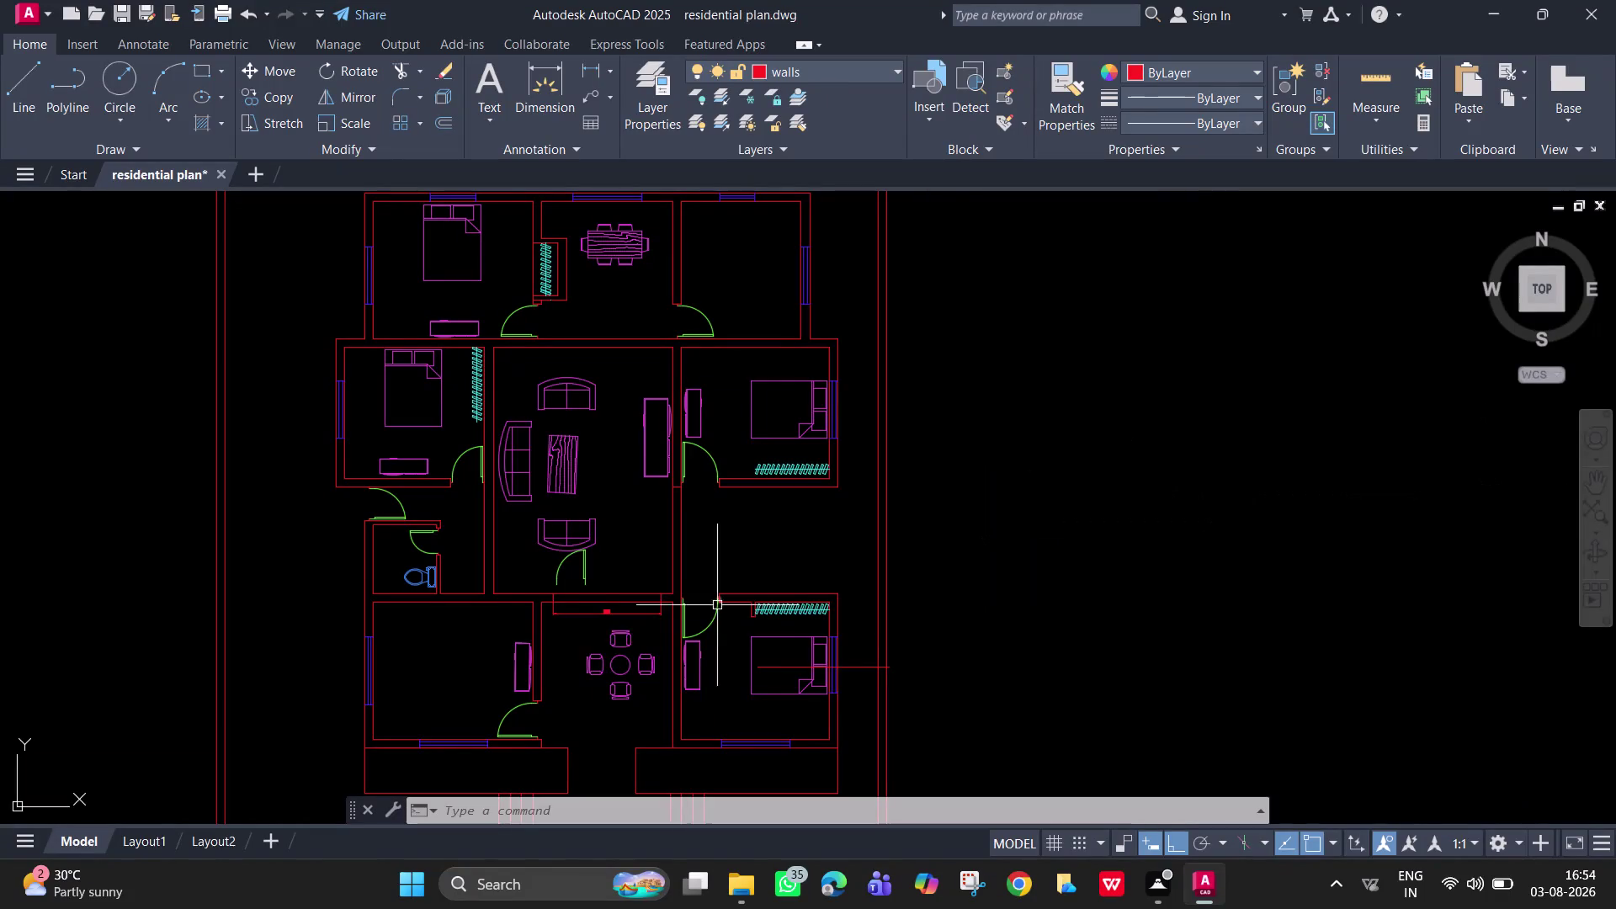
Delete a selected object and zoom toward the lower-left room.
click(581, 583)
key(Delete)
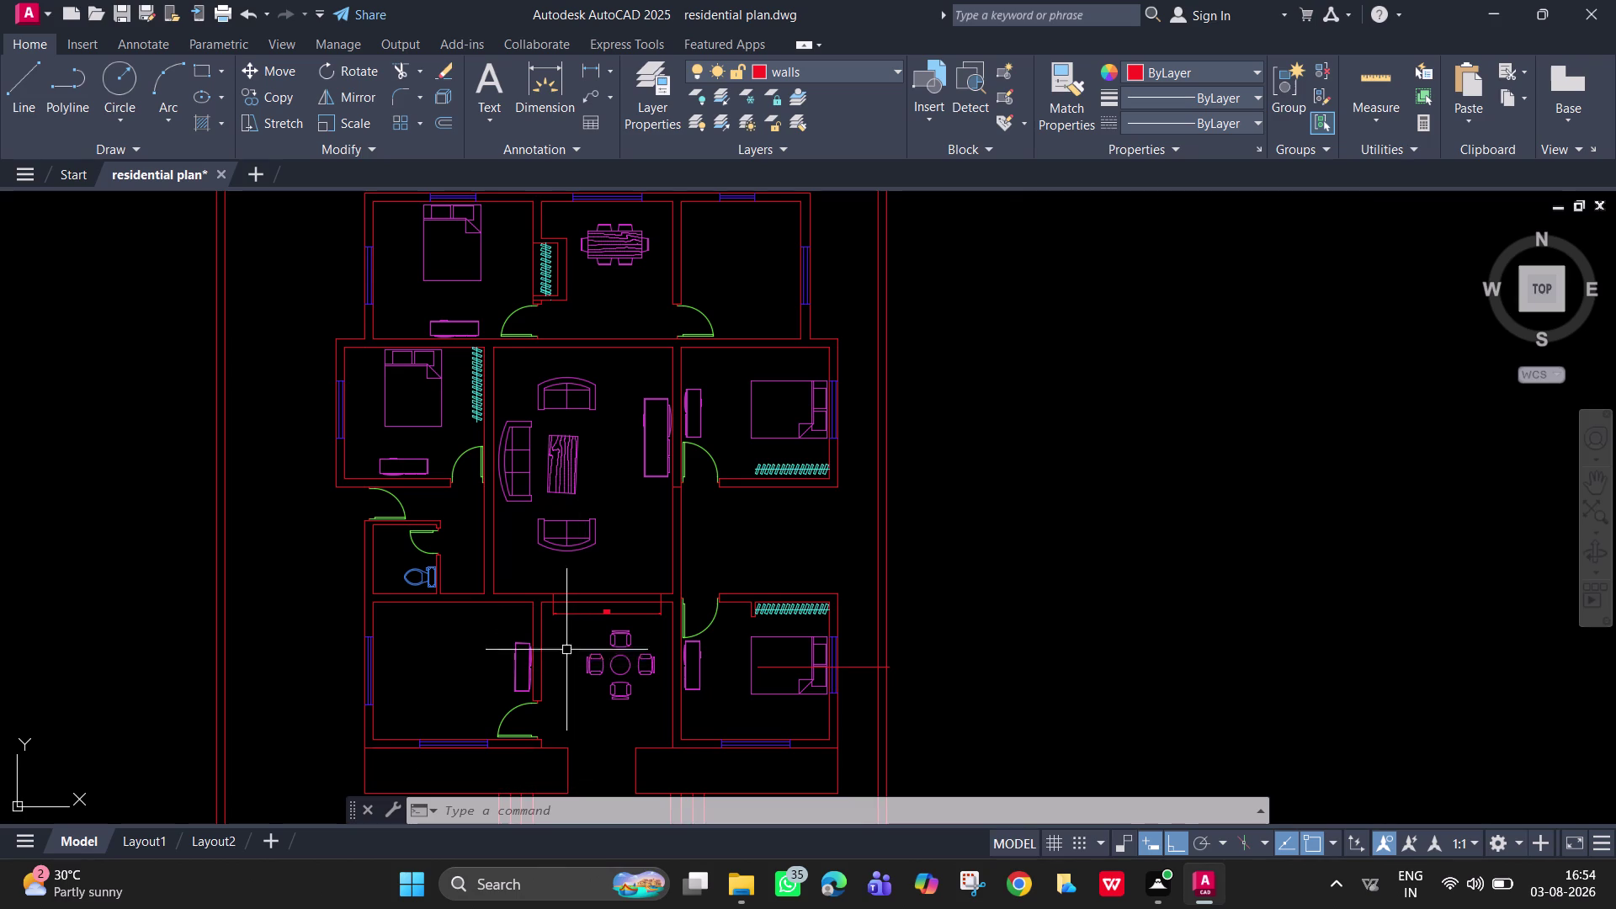
scroll(up, 3)
middle_drag(567, 625, 1038, 624)
scroll(down, 3)
middle_drag(748, 726, 780, 435)
scroll(up, 3)
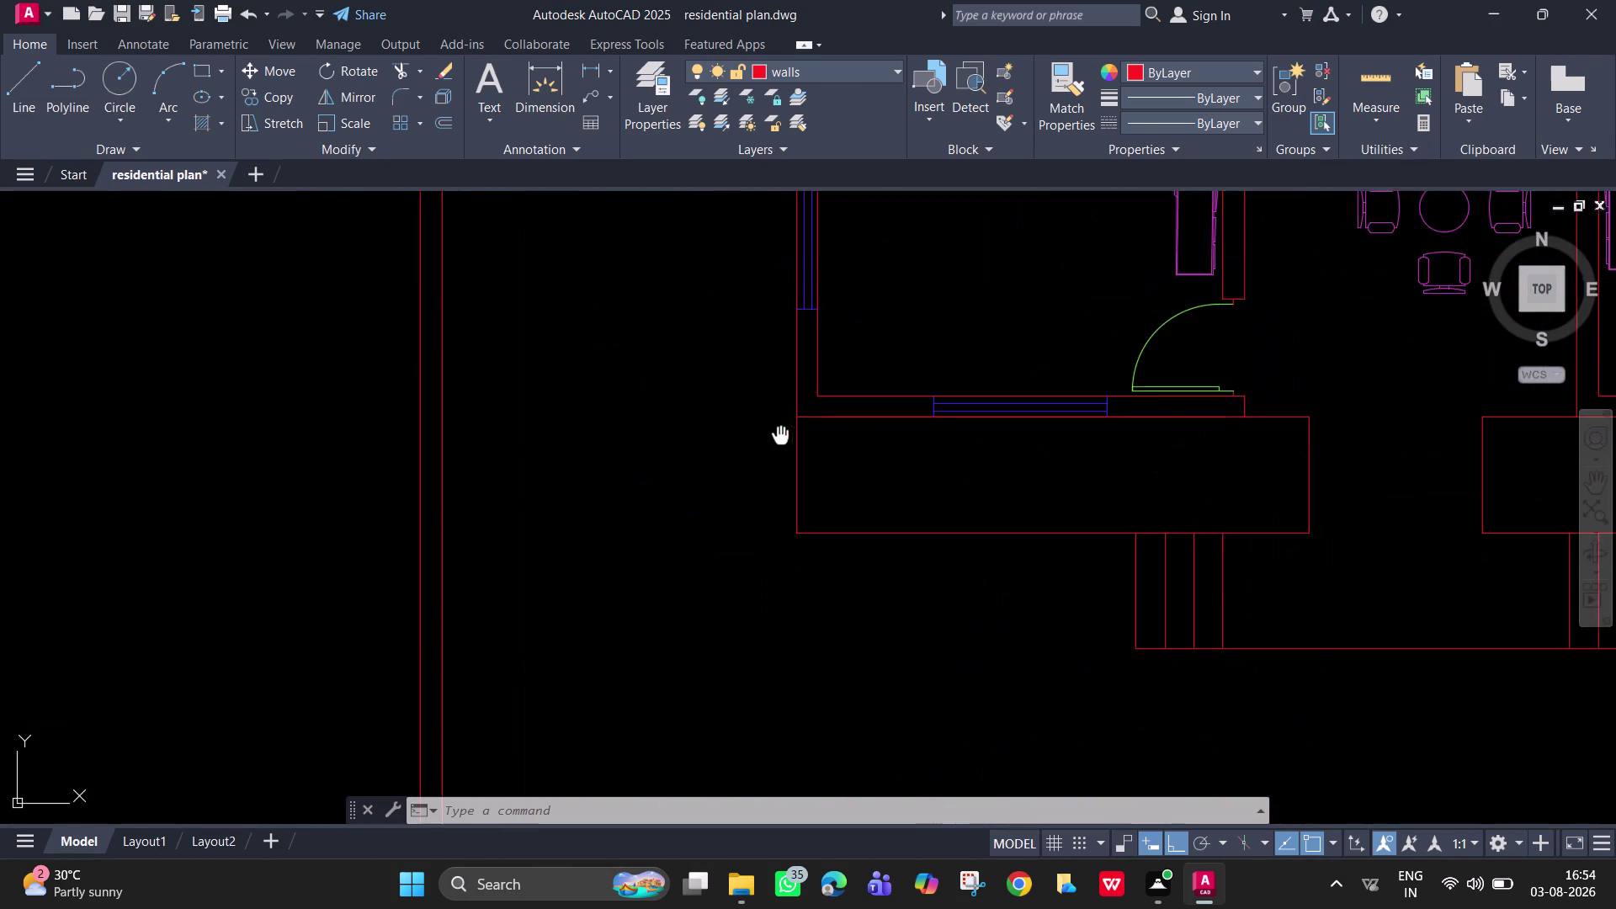
scroll(up, 3)
Center the lower-left room in view and start the LINE command with L.
middle_drag(795, 496, 539, 696)
middle_drag(1077, 87, 905, 365)
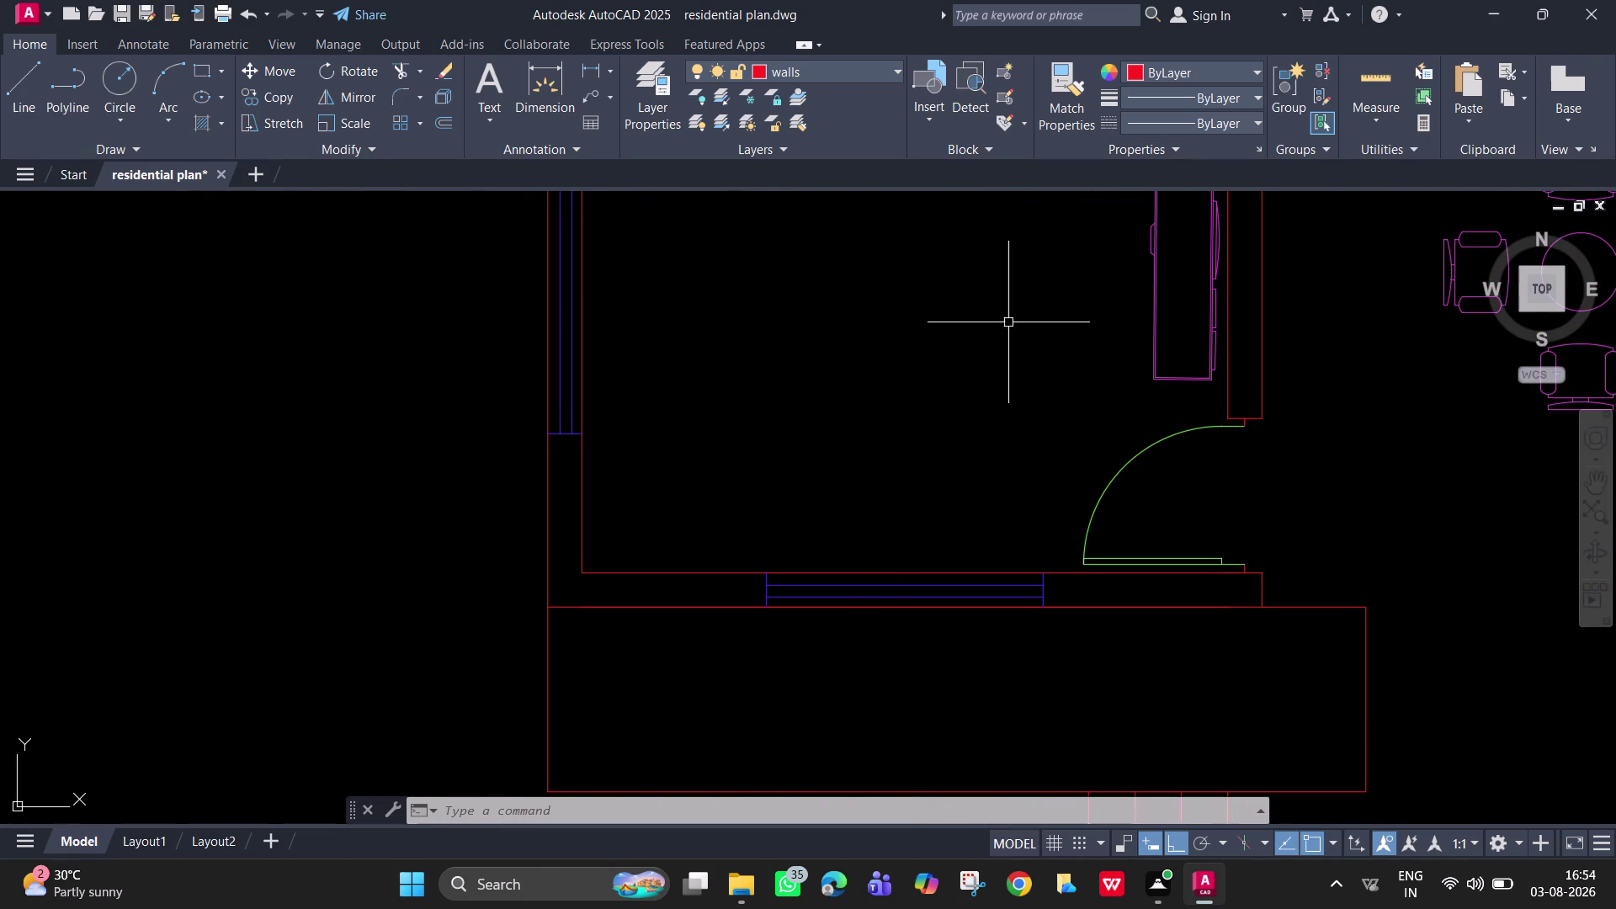
middle_drag(1002, 328, 919, 450)
scroll(down, 3)
middle_drag(903, 445, 831, 487)
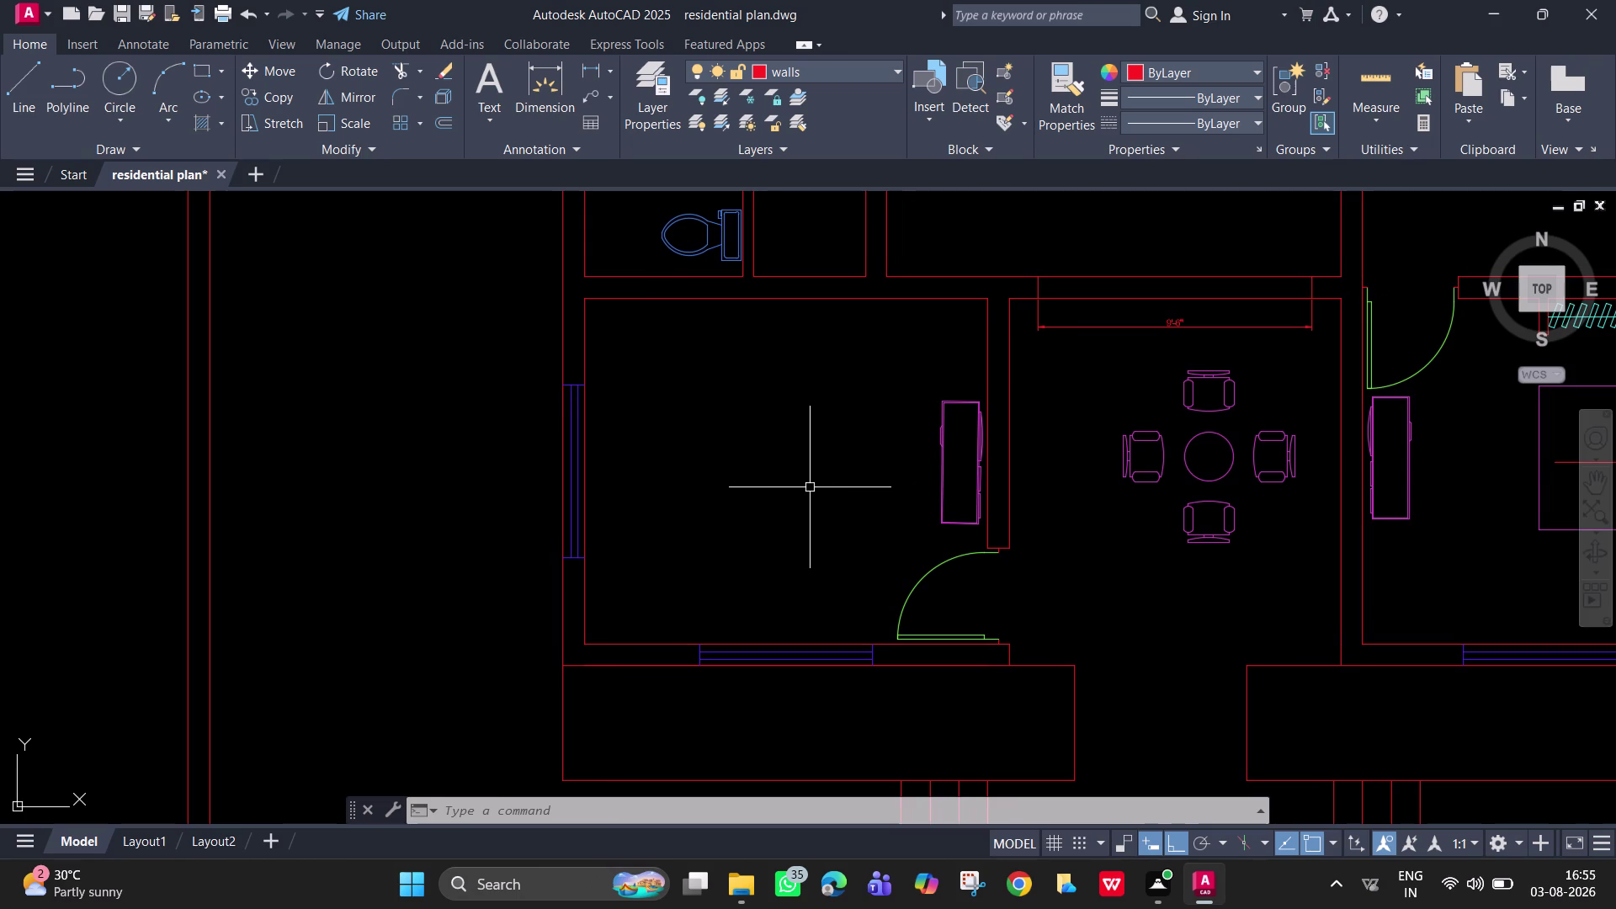
text(l)
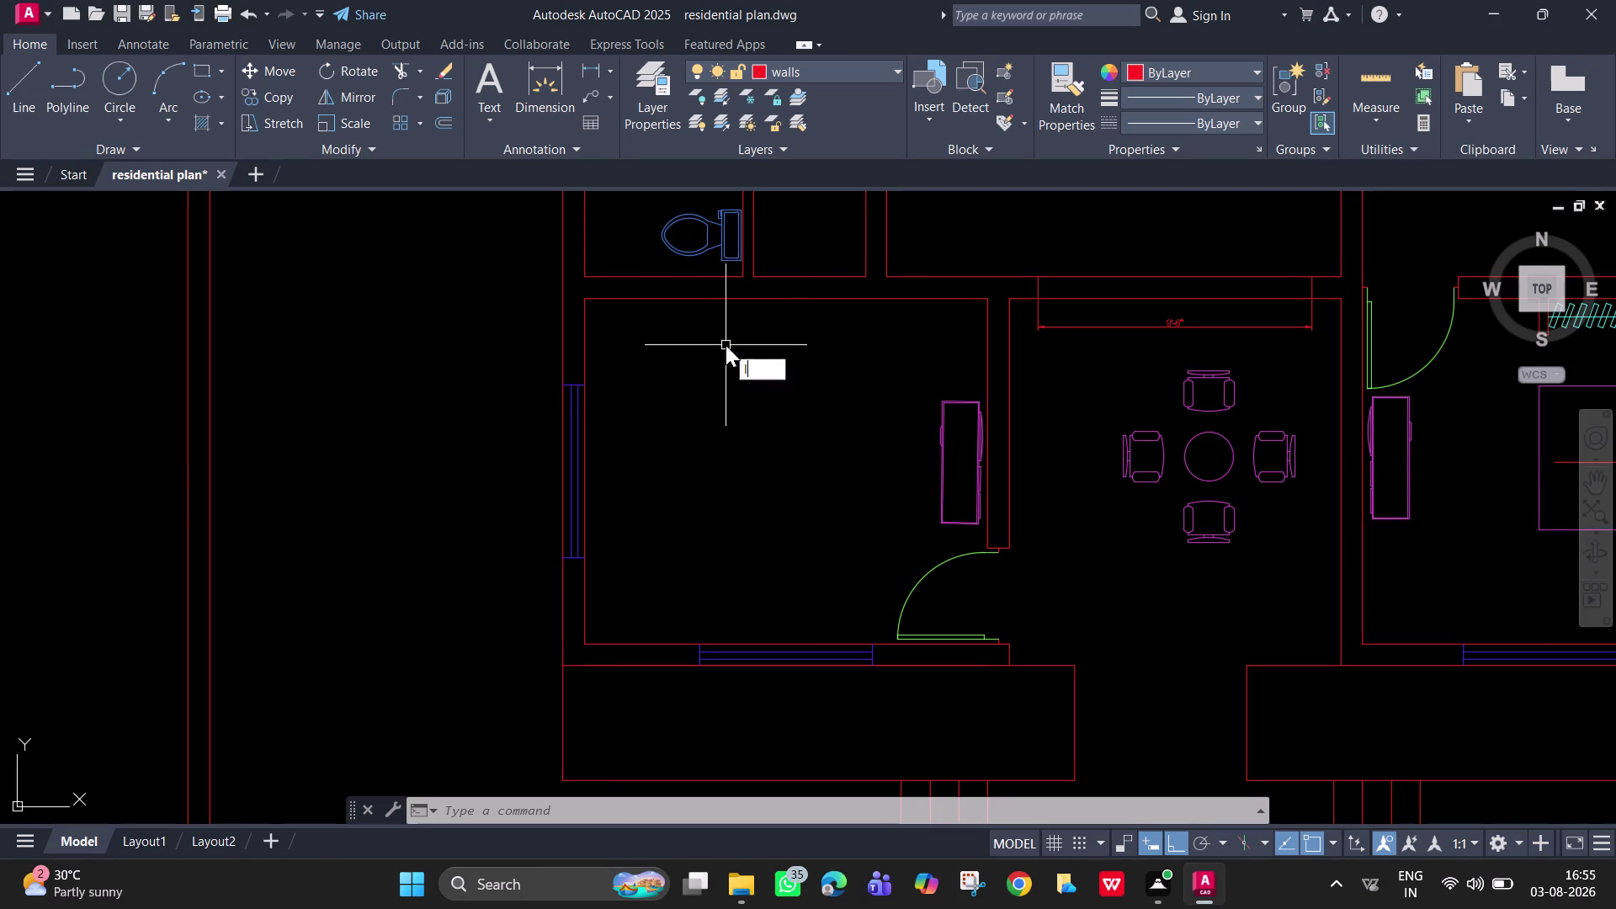
key(space)
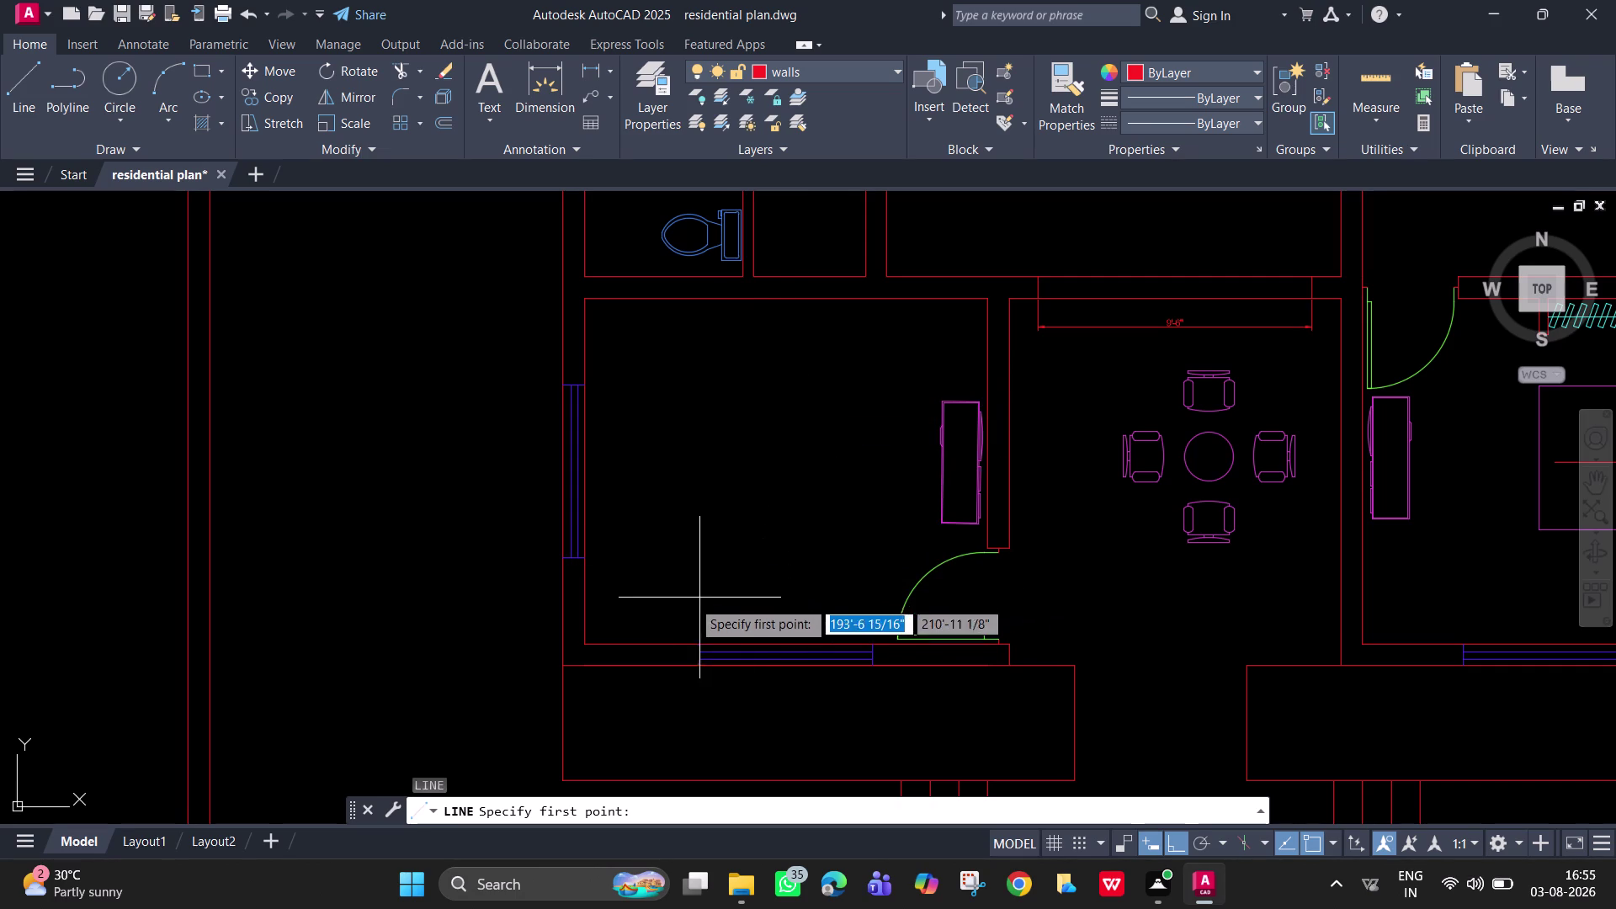
Draw an ortho line from the room's inner bottom corner along the bottom wall.
scroll(up, 3)
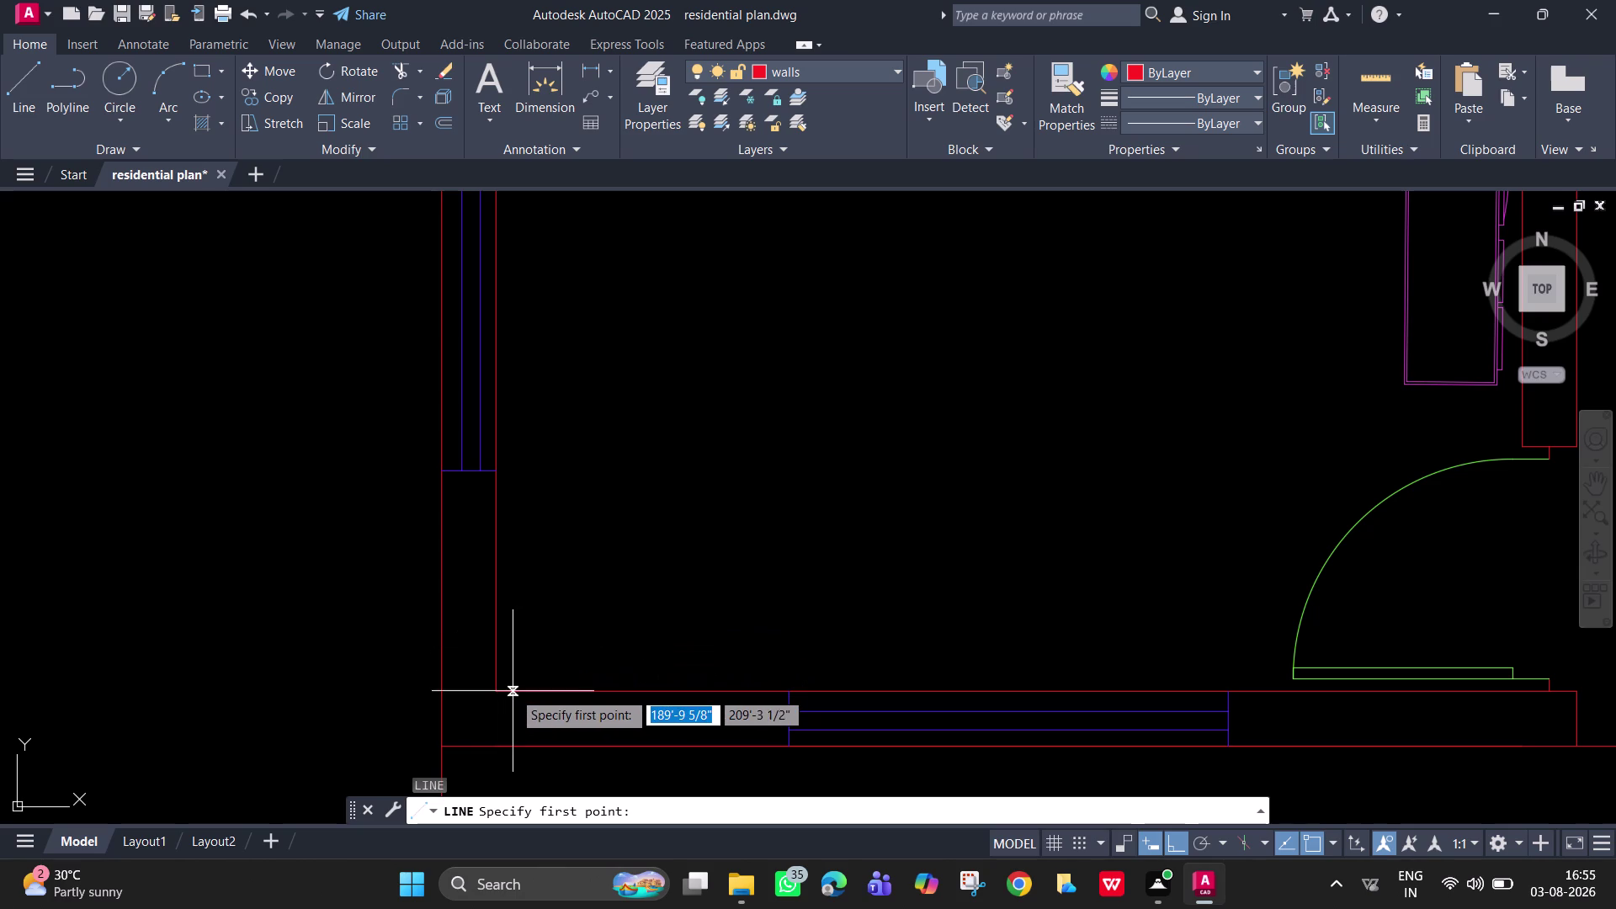
scroll(up, 3)
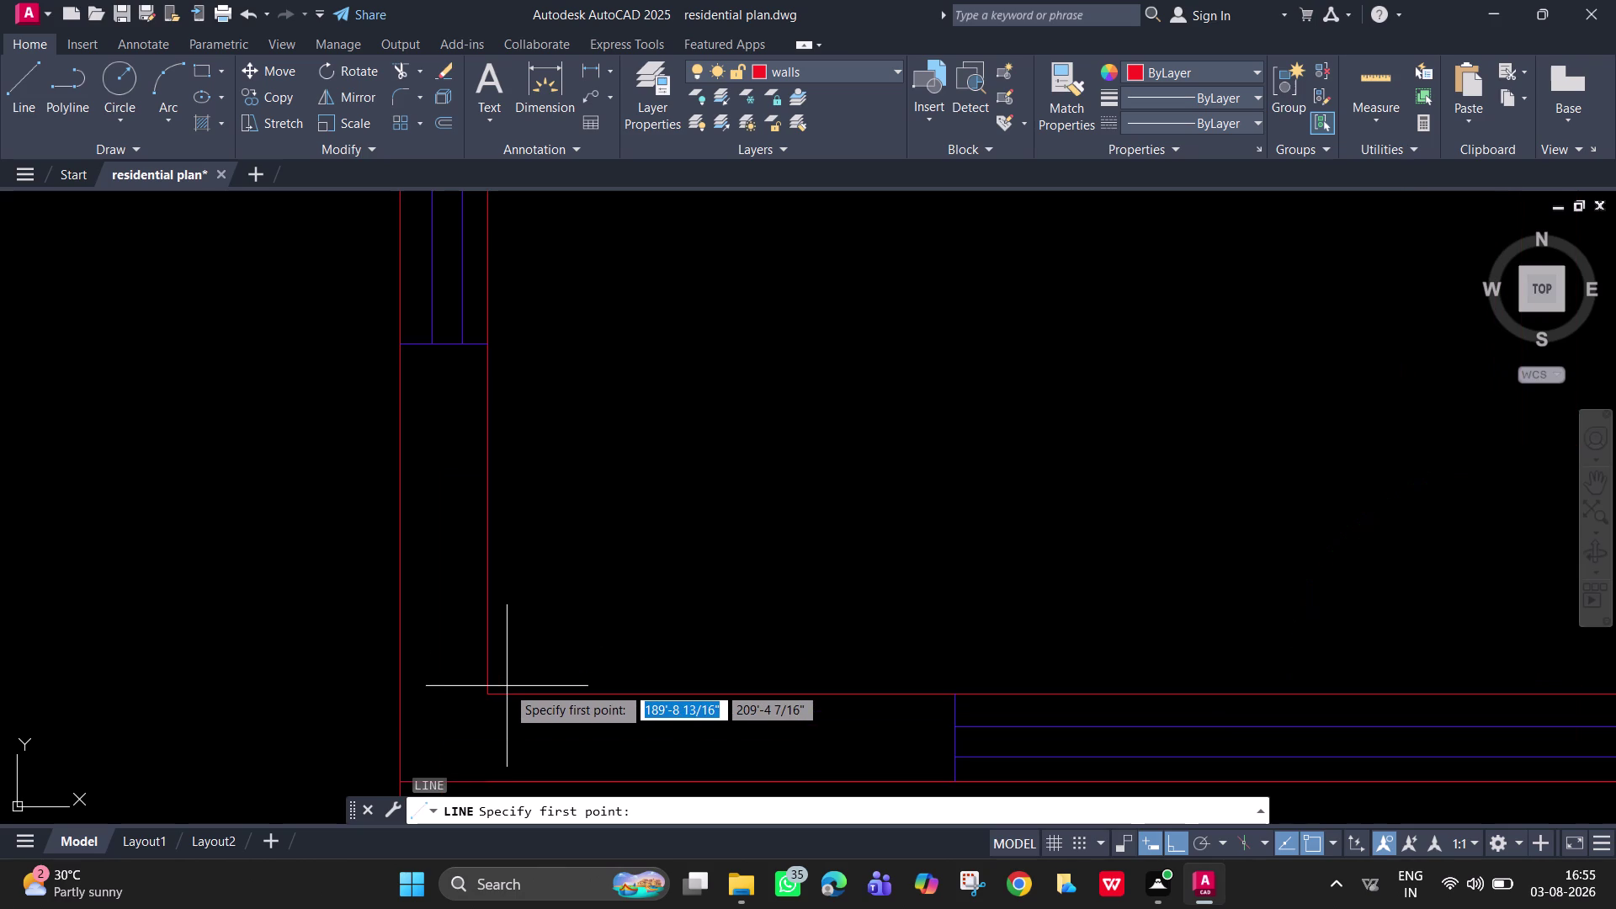
click(498, 684)
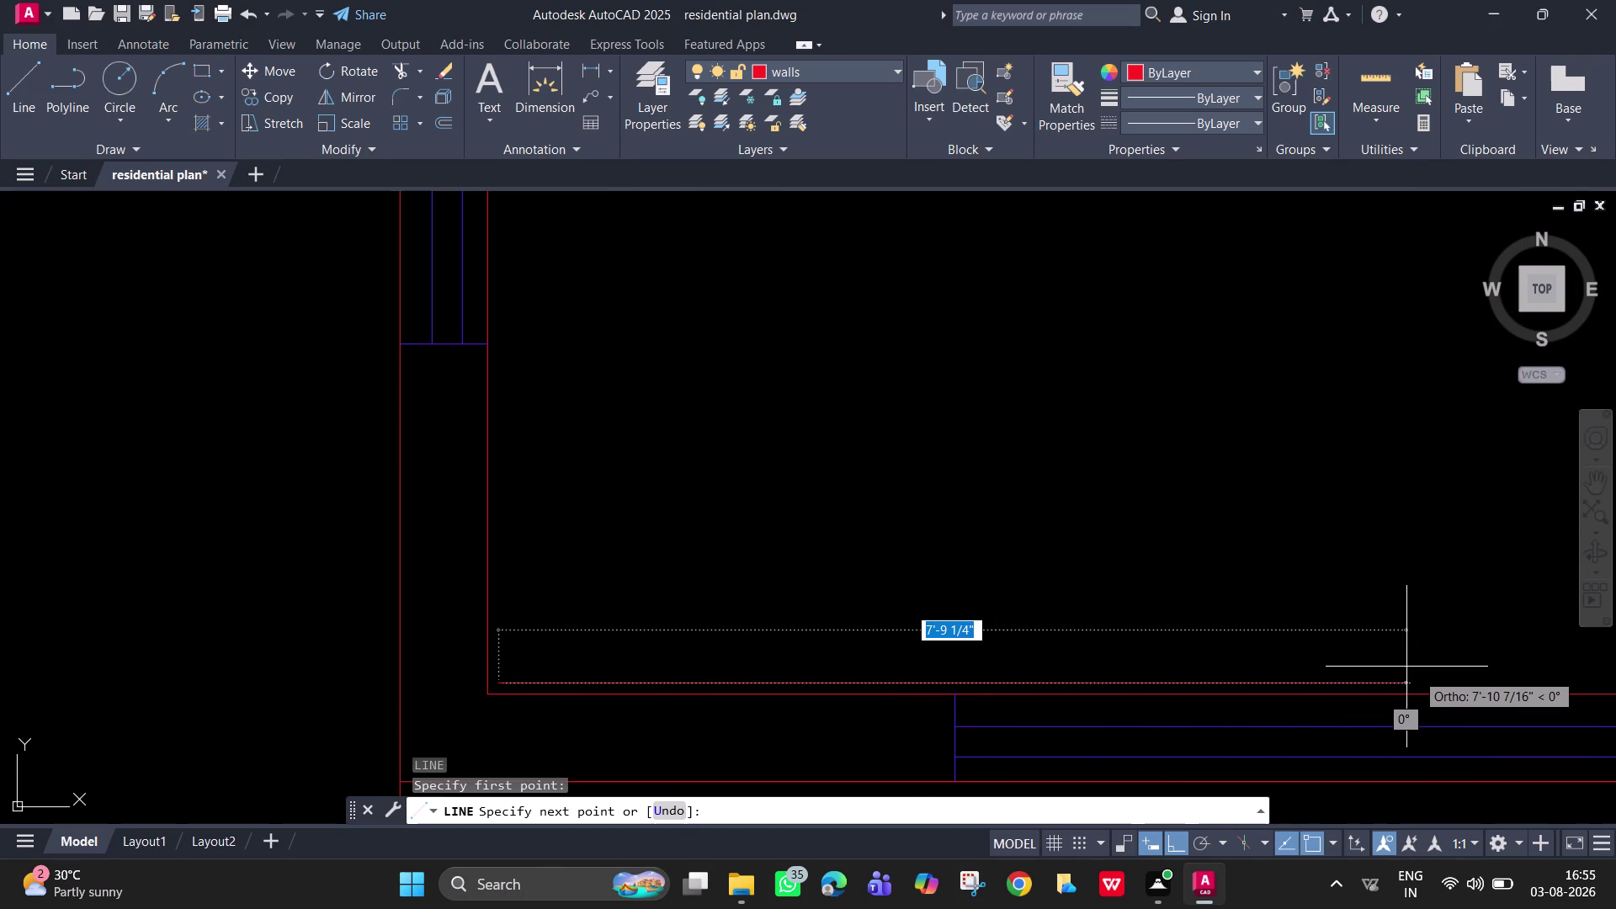
key(F8)
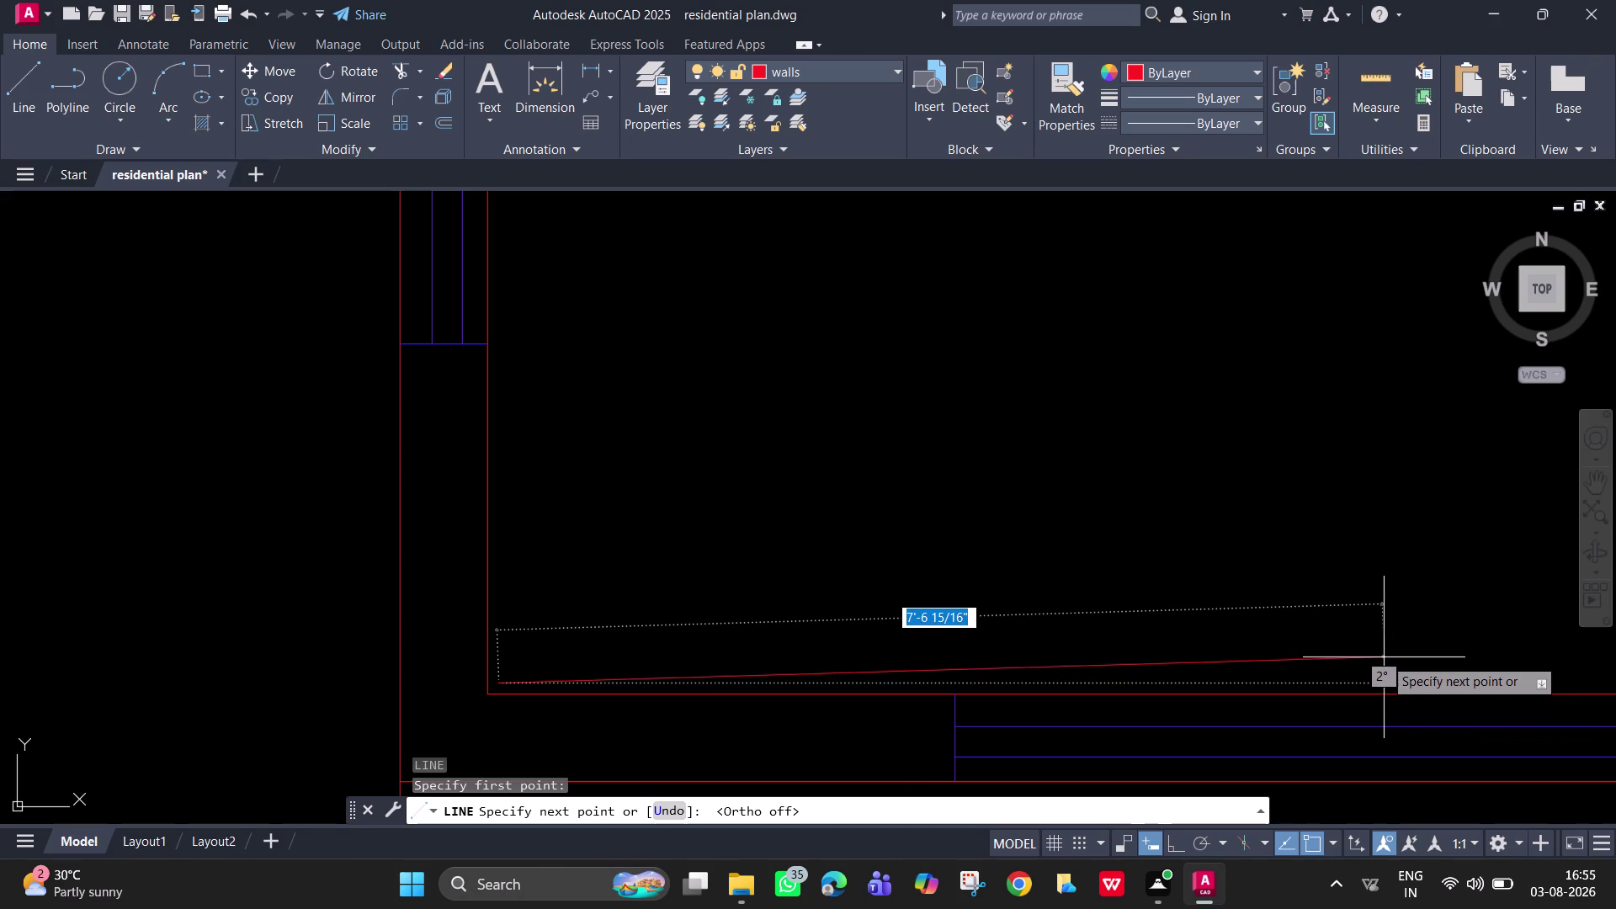
key(F8)
scroll(down, 3)
middle_drag(1292, 643, 1062, 587)
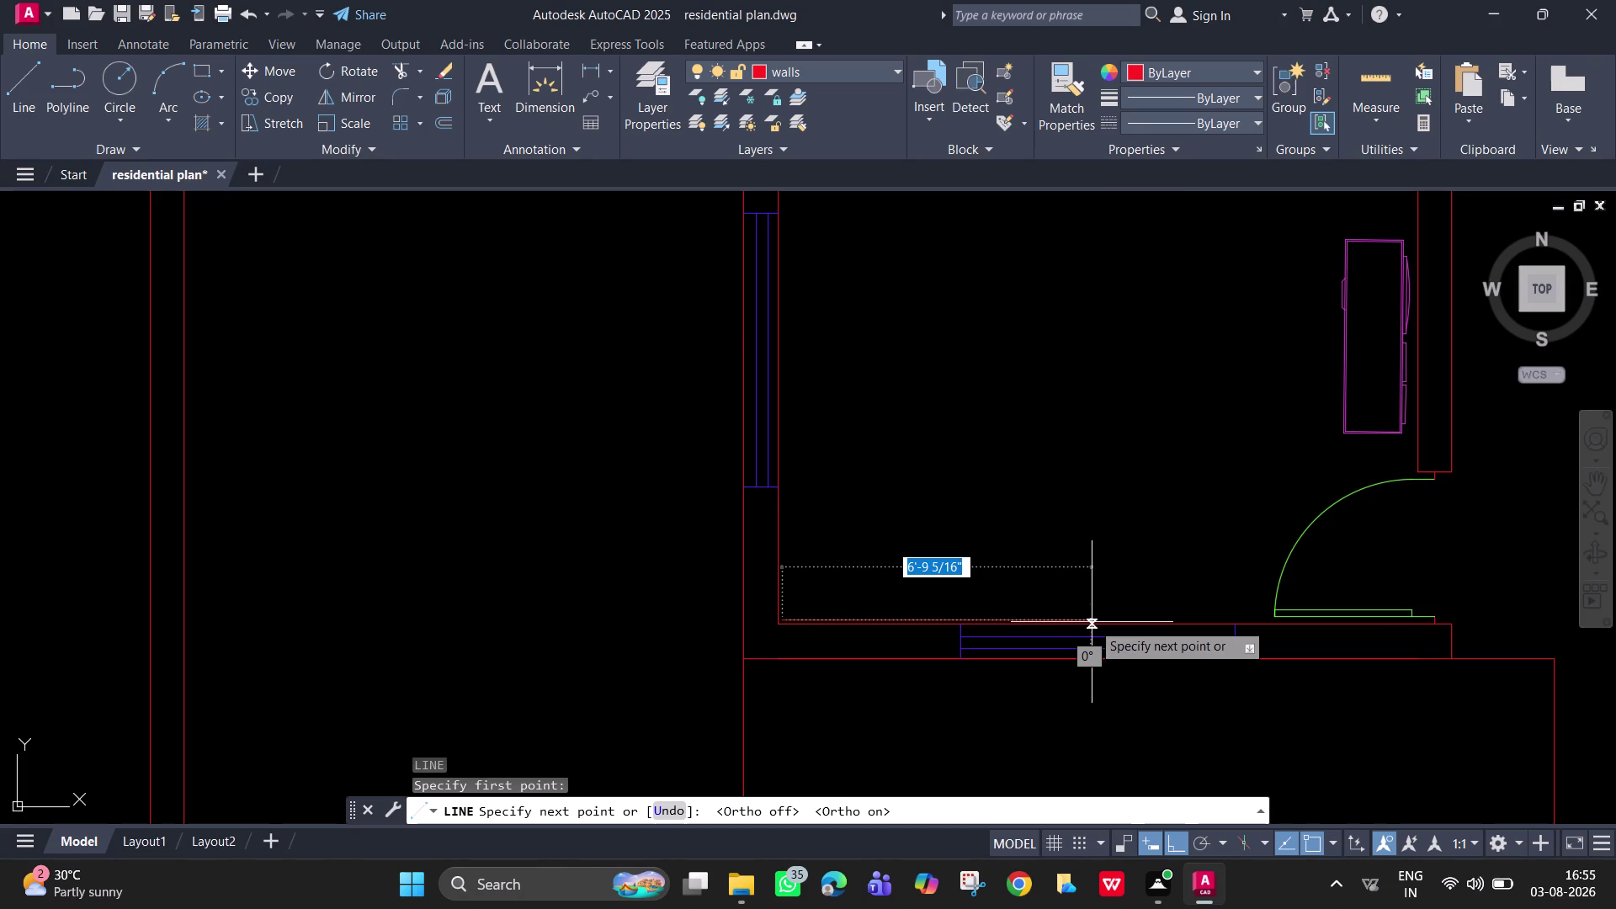
click(1093, 612)
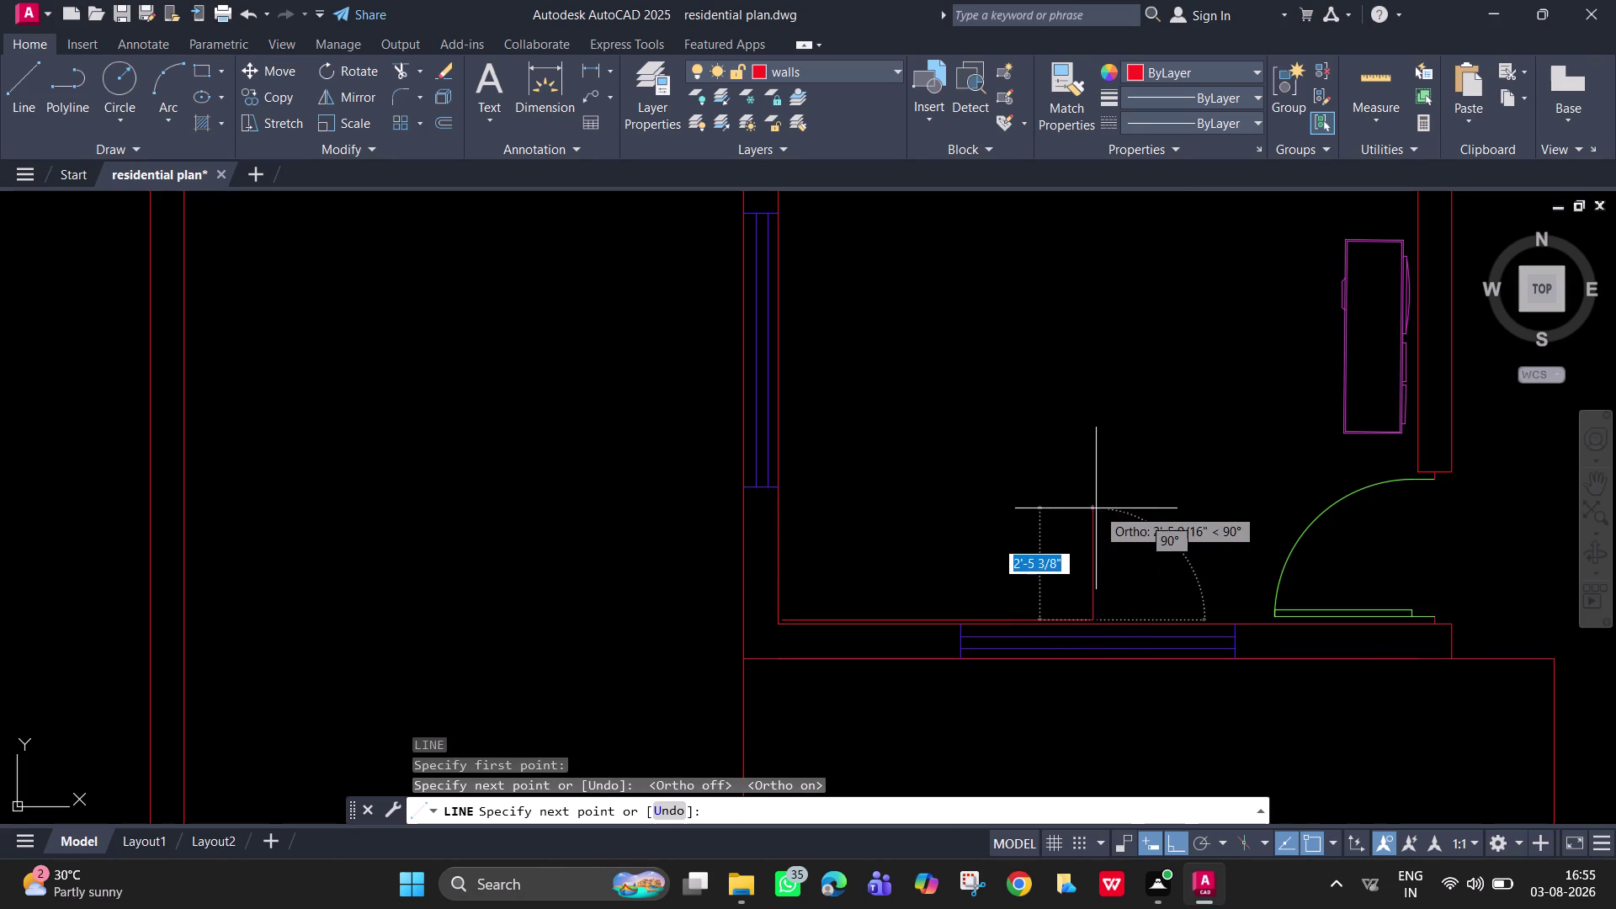
Add a short vertical line rising from its end, then exit and start OFFSET.
click(1094, 525)
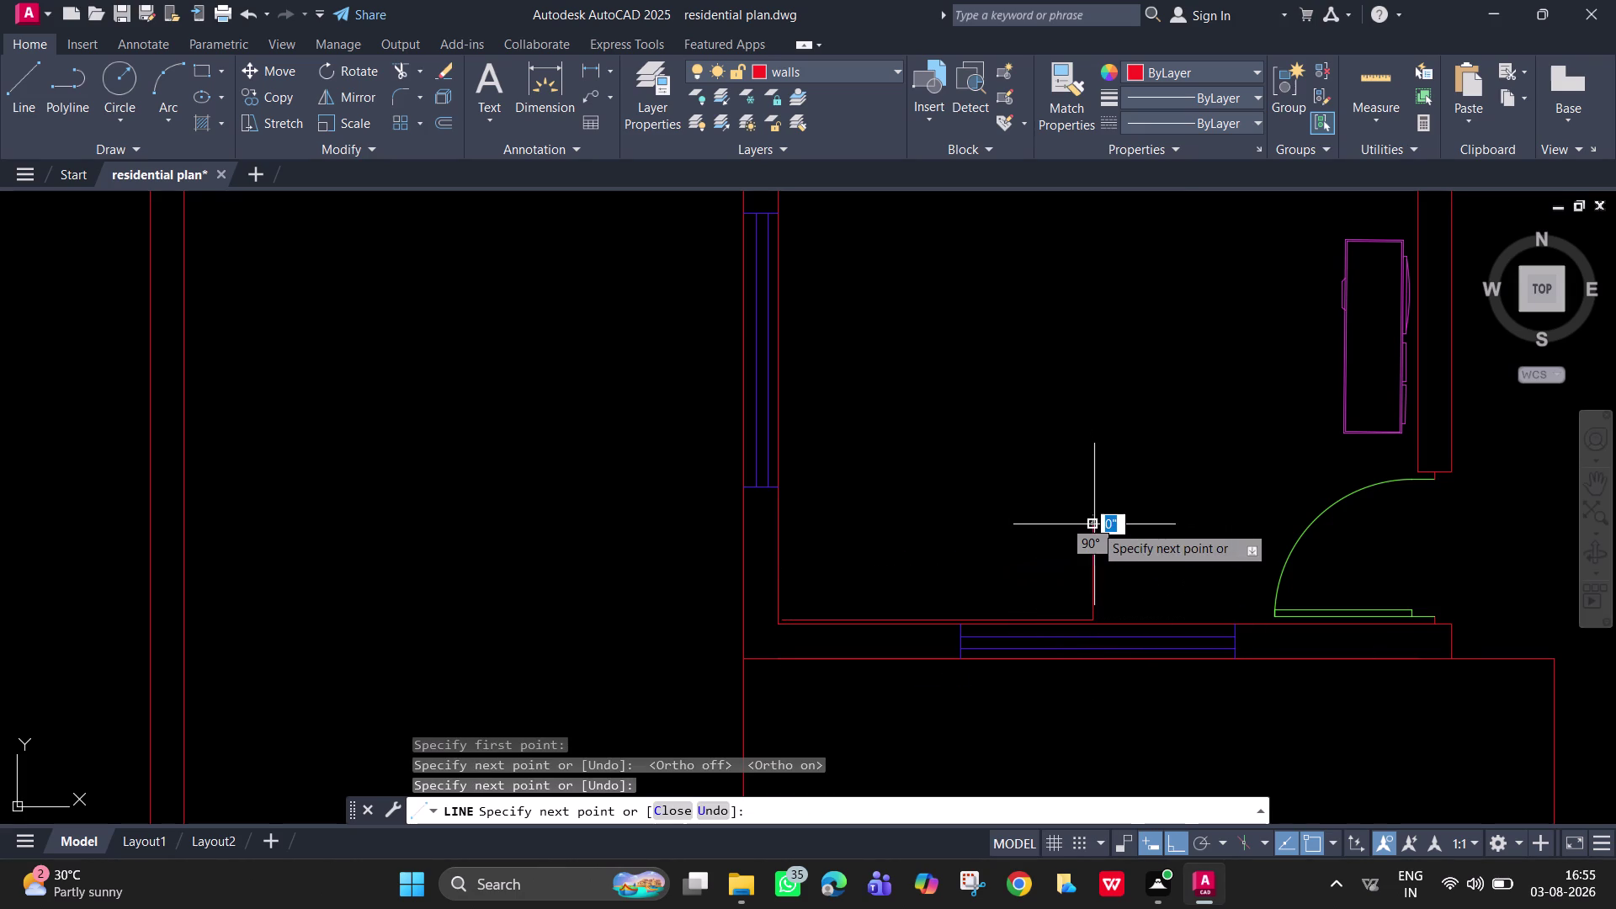
key(grave)
key(Escape)
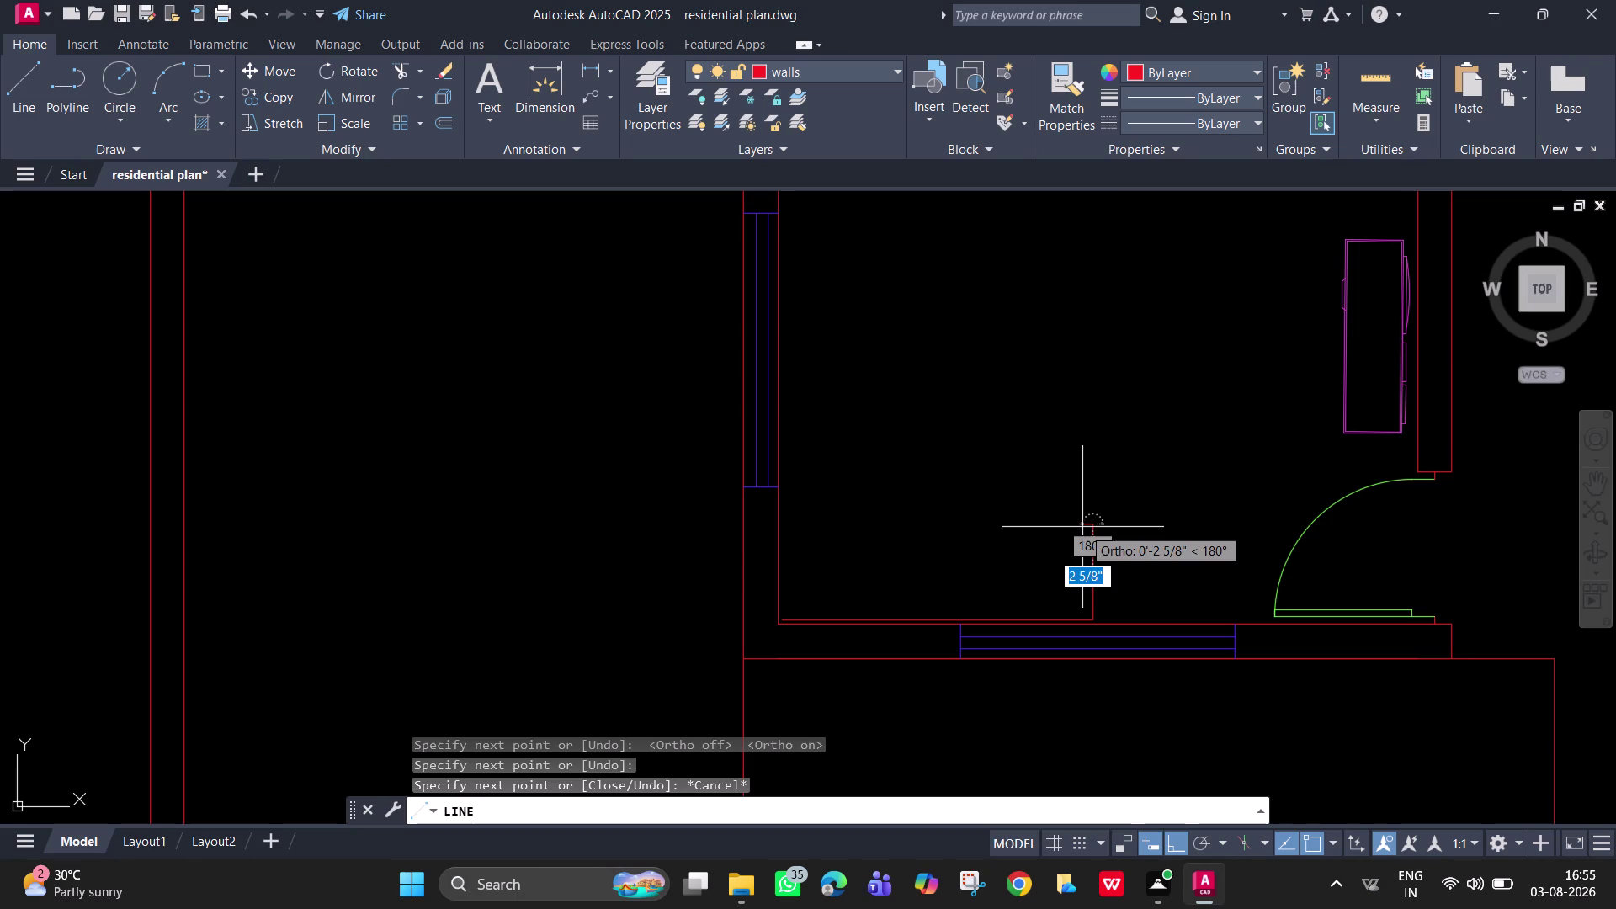
key(Escape)
key(Escape)
click(1092, 561)
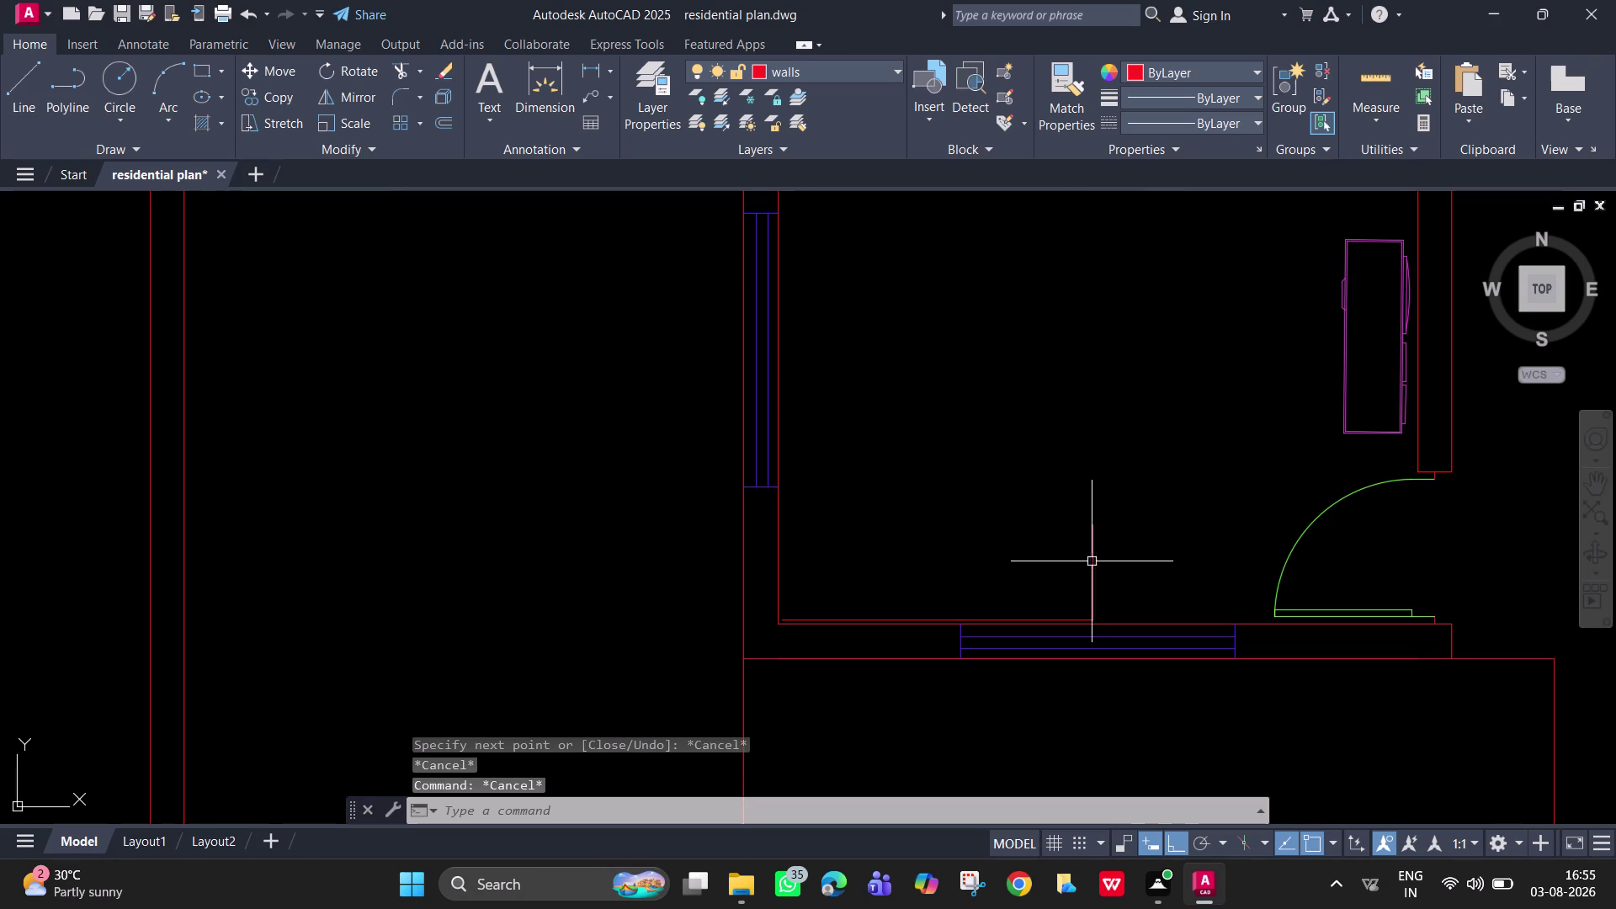
key(o)
key(Return)
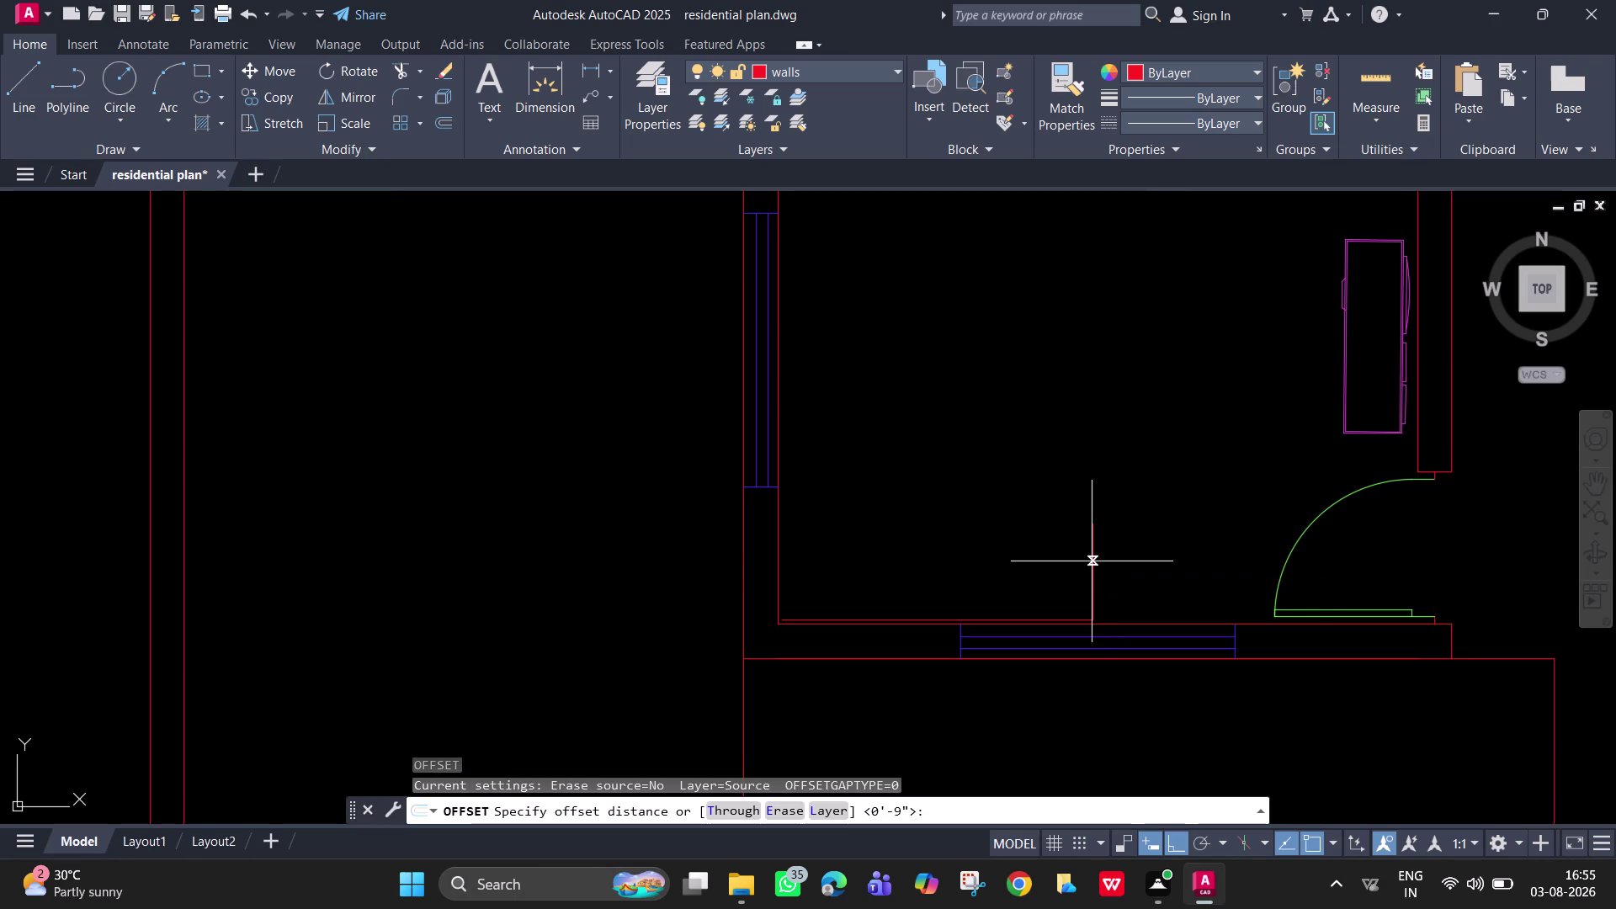
Offset the vertical and horizontal partition lines by 2 inches.
key(2)
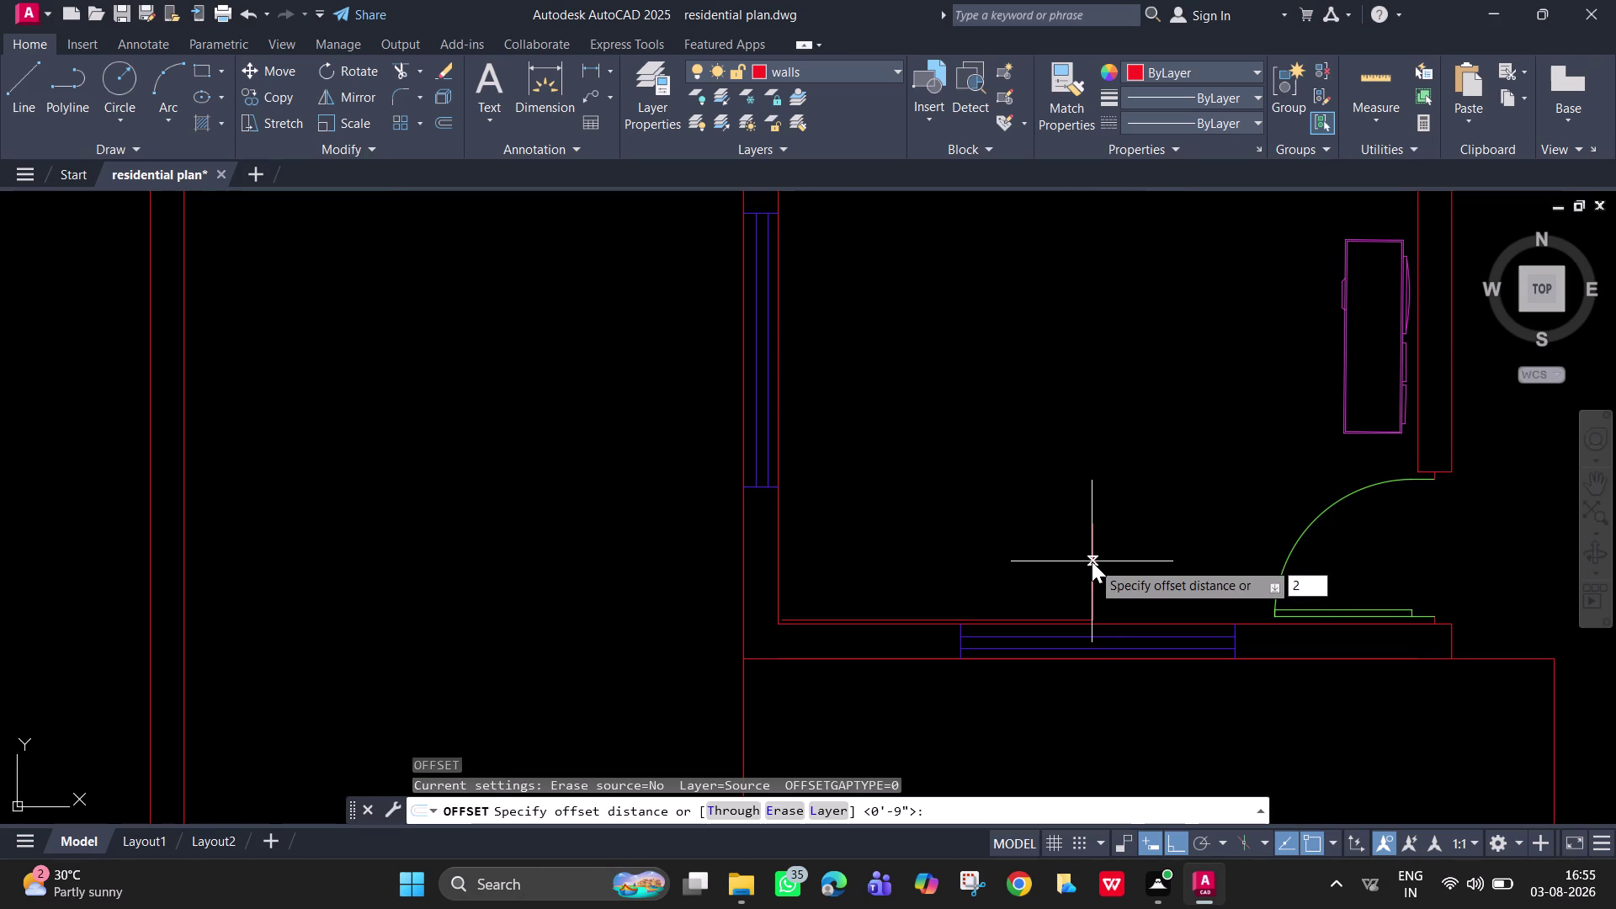
key(shift+quotedbl)
key(Return)
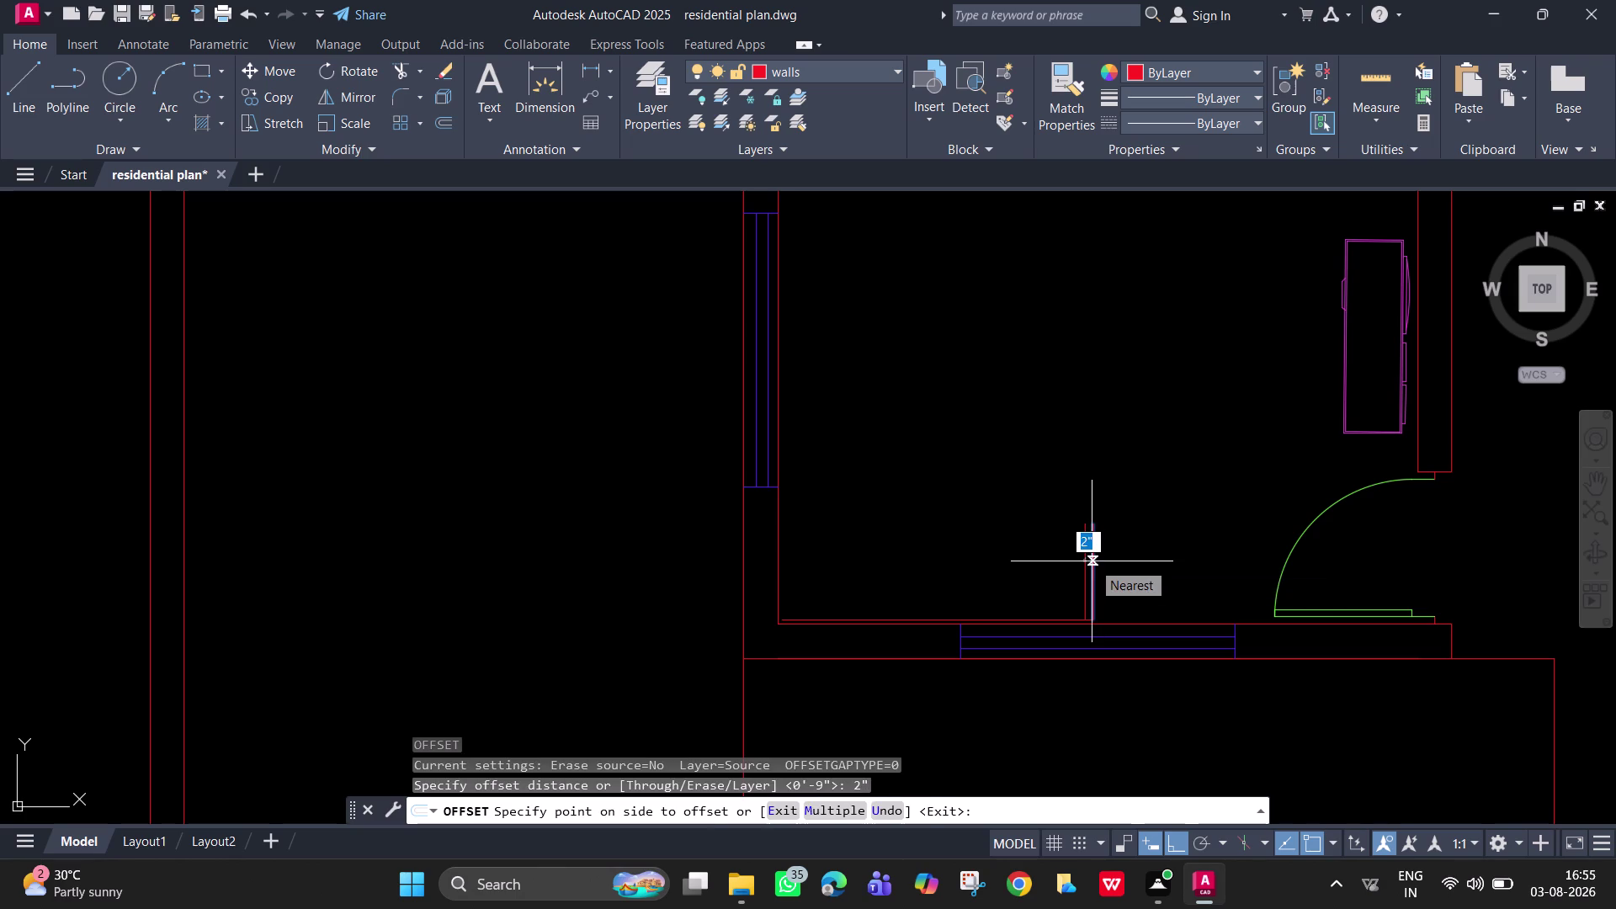
click(1063, 557)
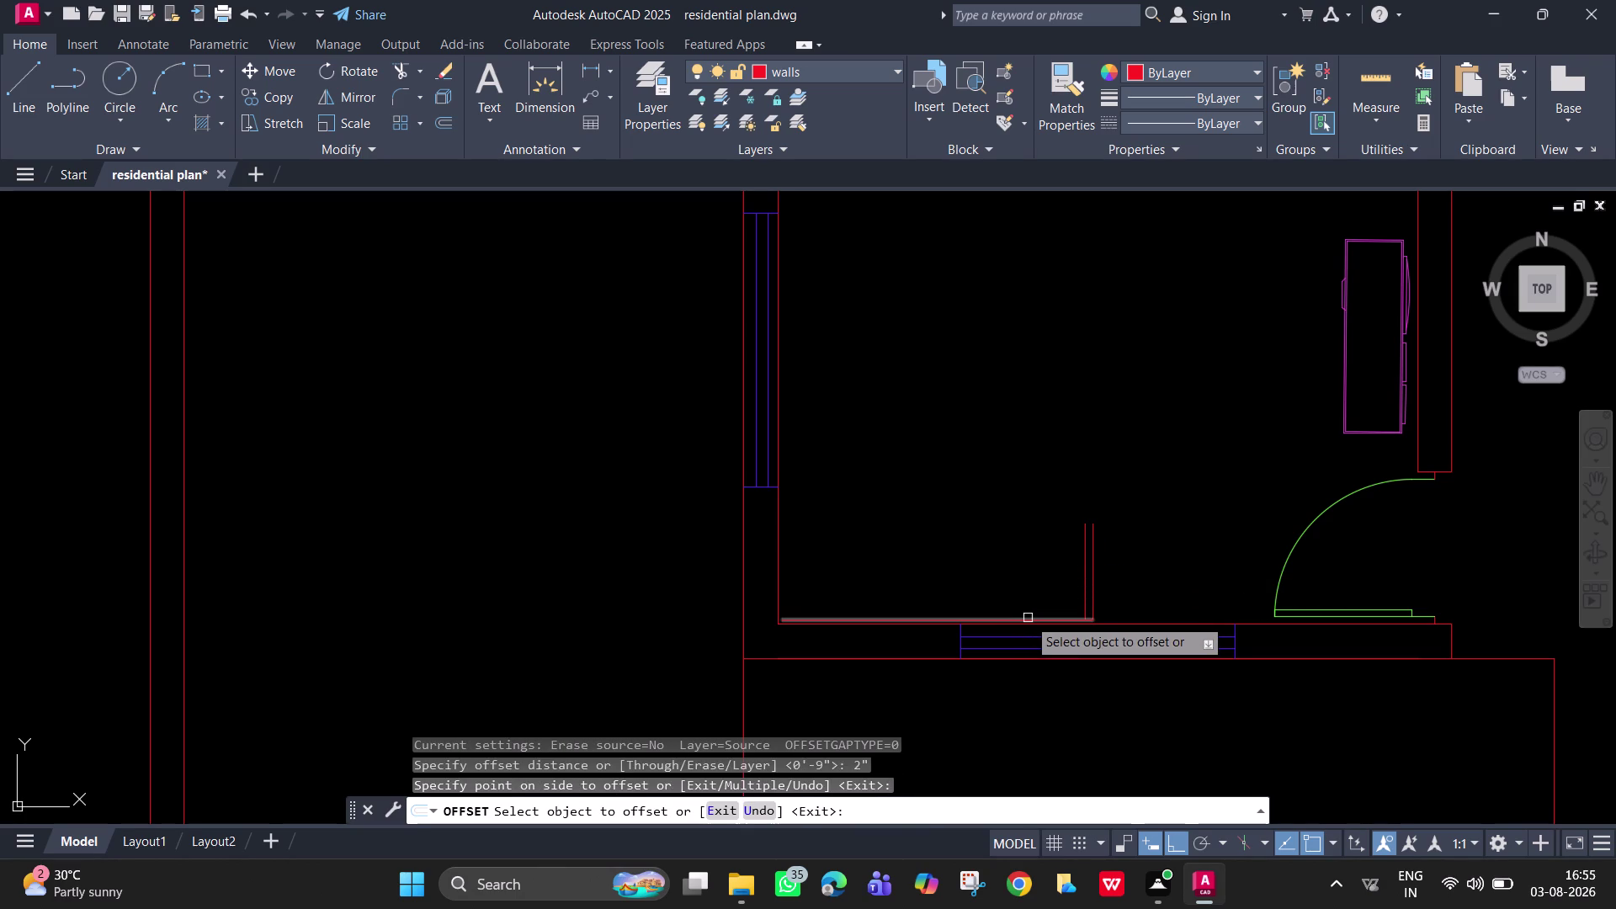
click(1028, 618)
click(1036, 573)
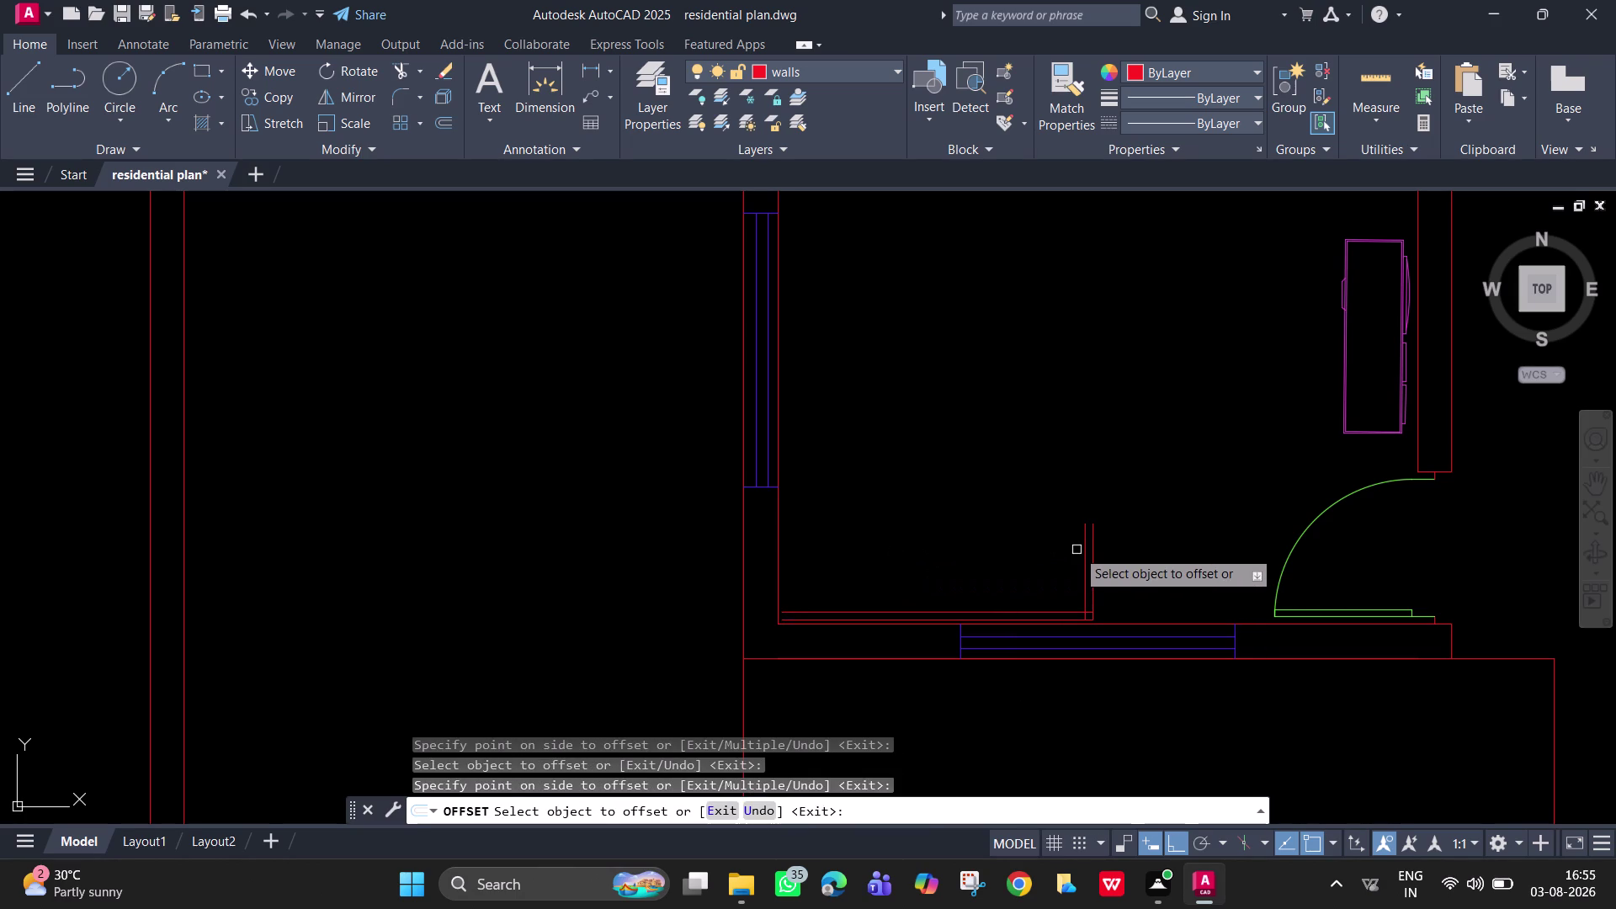
scroll(up, 3)
key(Escape)
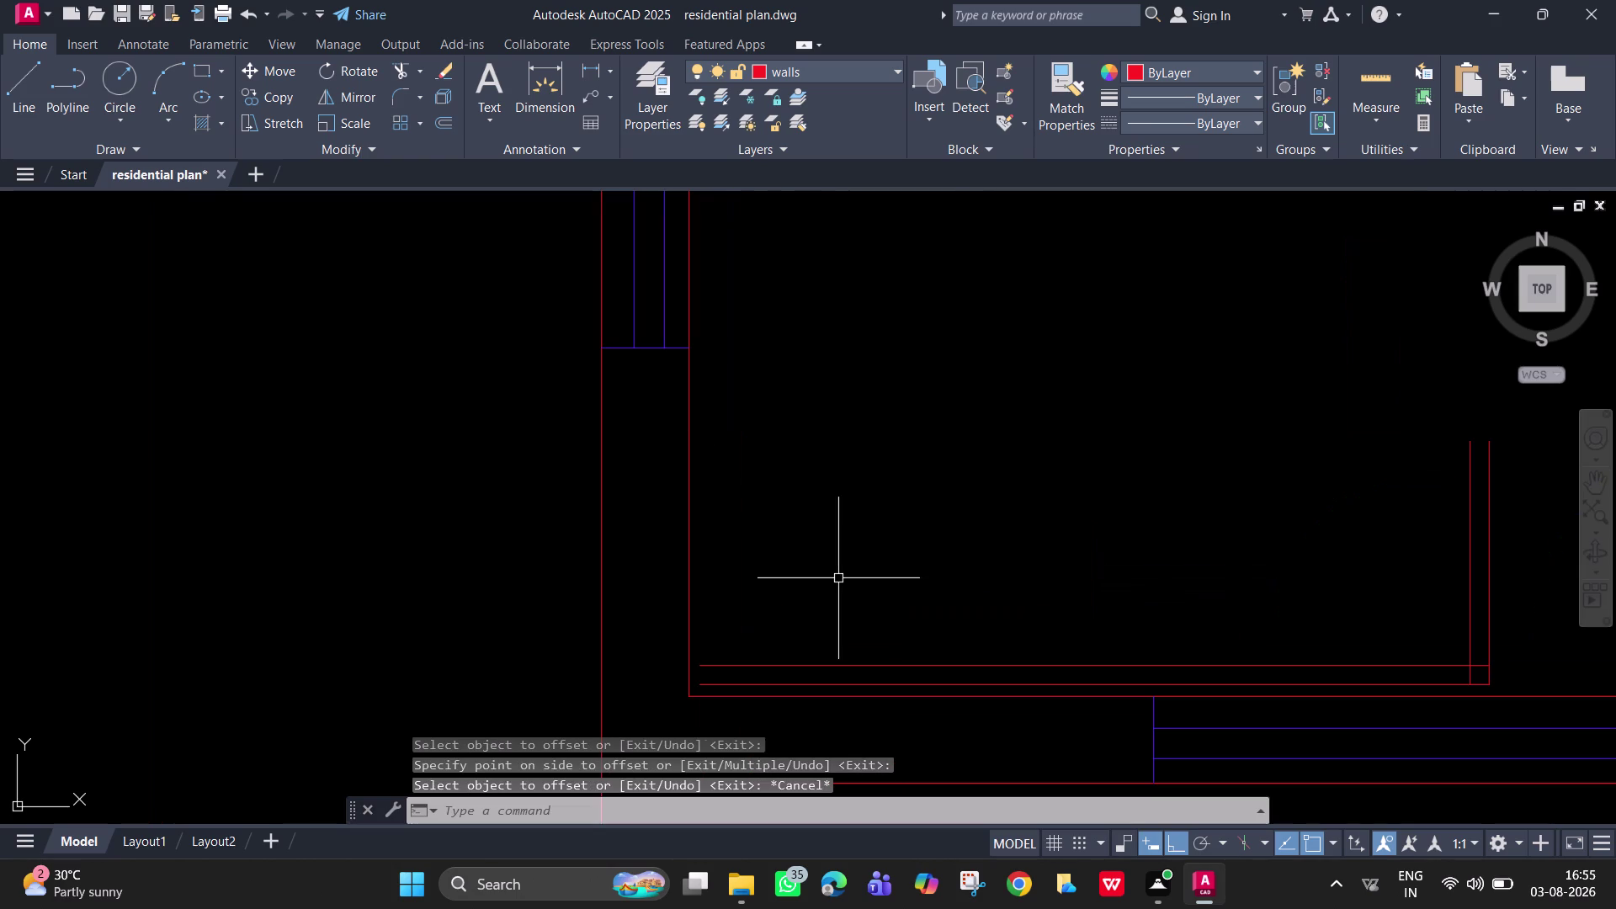
Draw a line from the room's lower-left inner corner up the left wall to the top wall.
text(l)
key(space)
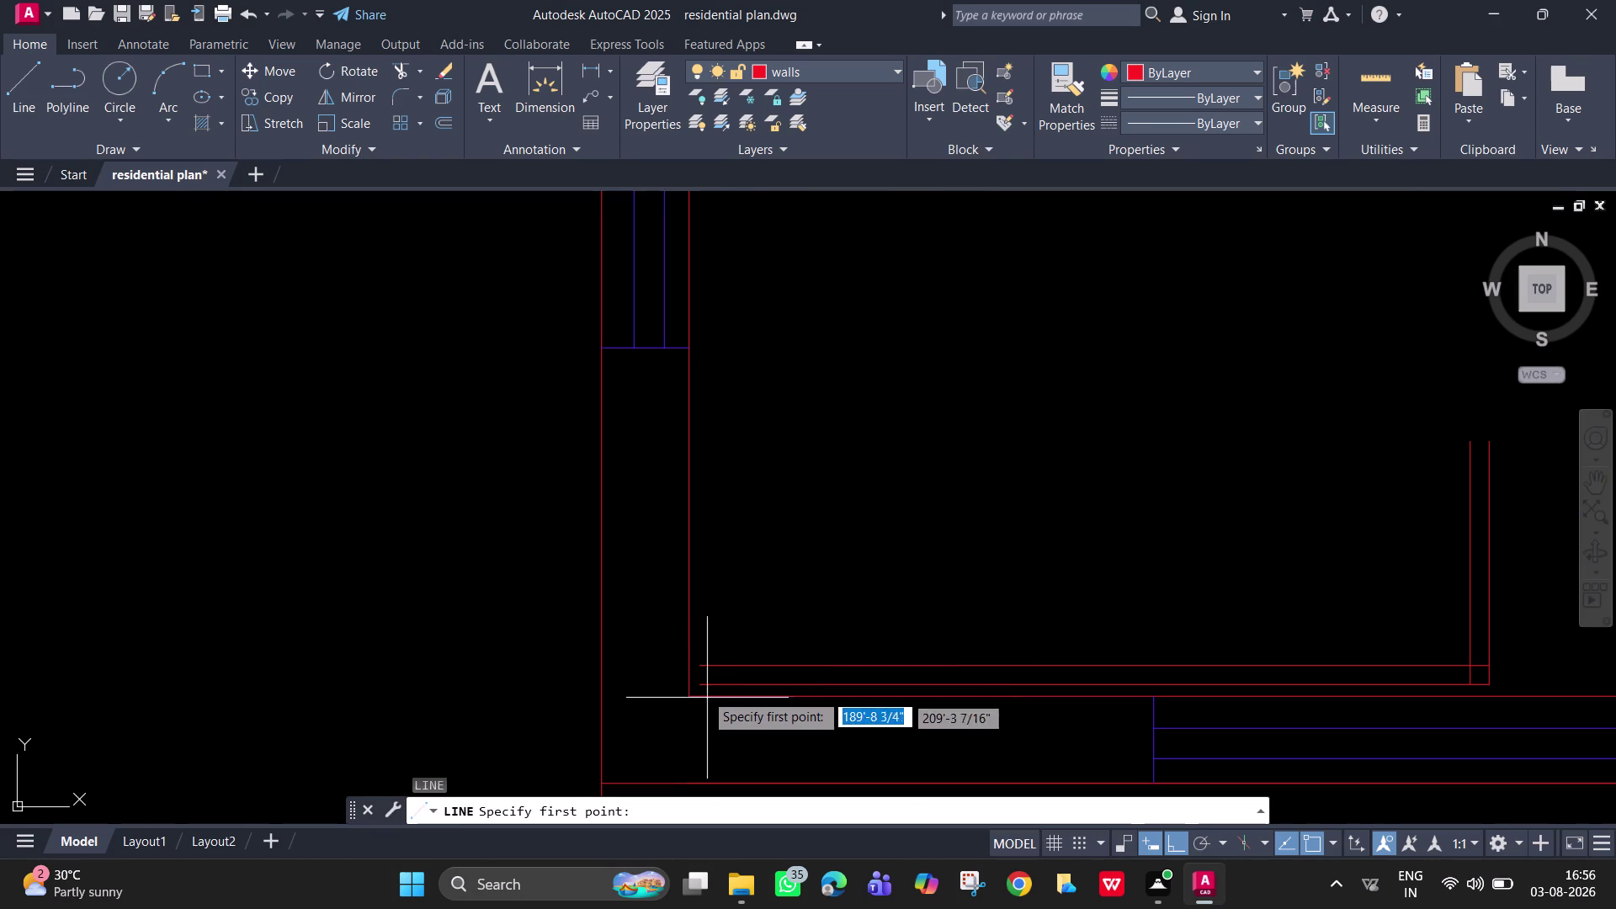
click(700, 690)
scroll(down, 3)
middle_drag(731, 293, 723, 515)
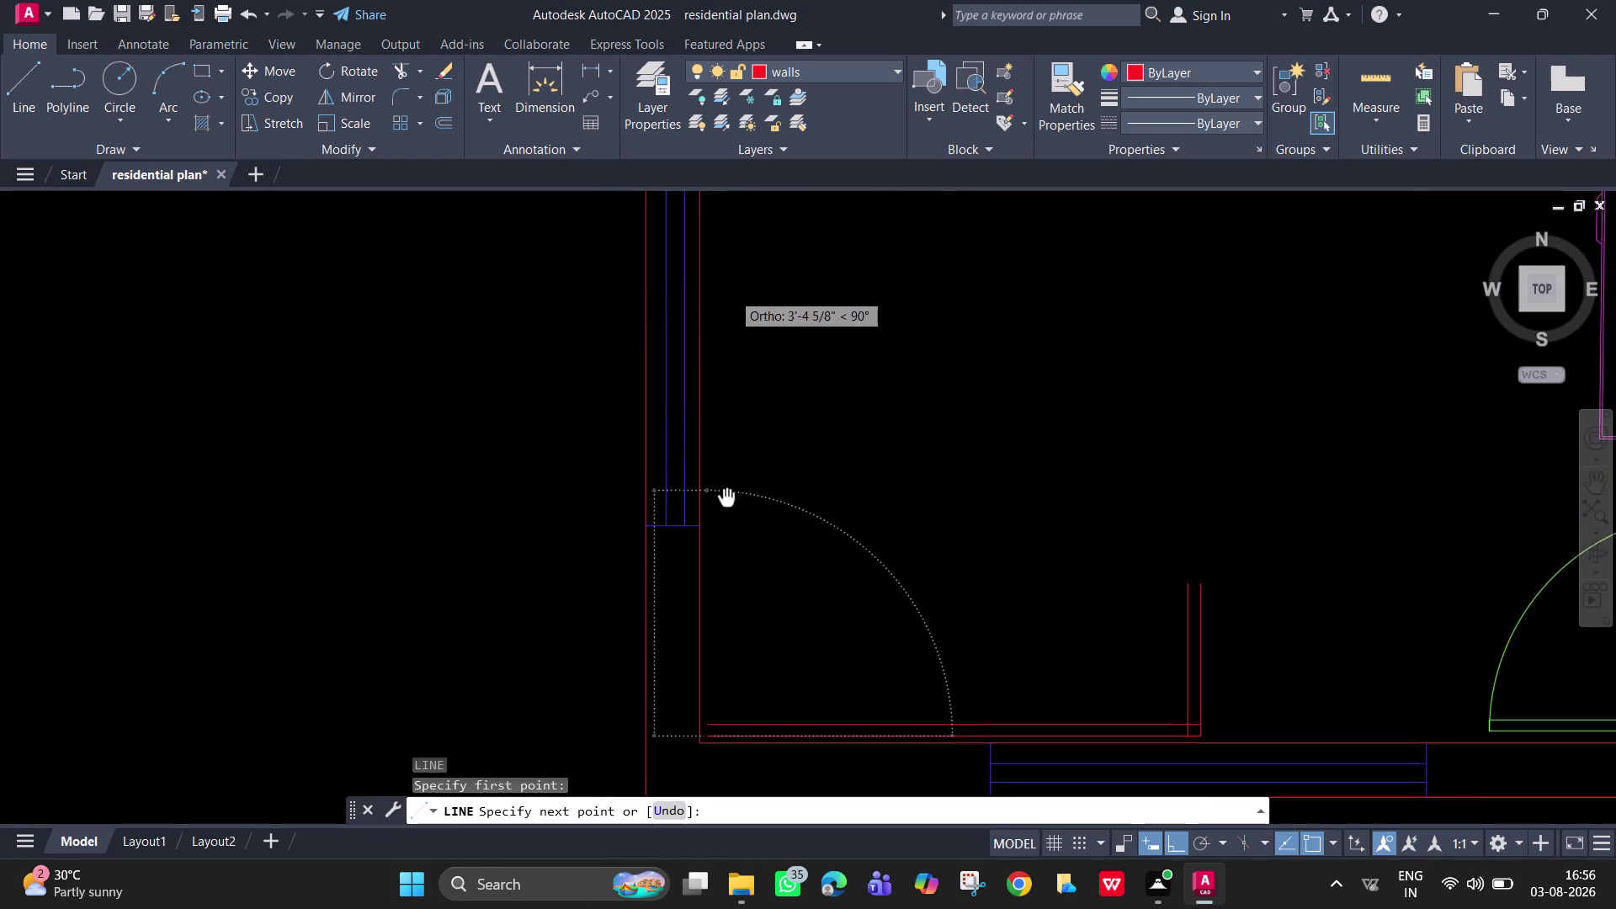
middle_drag(723, 515, 710, 608)
scroll(down, 3)
middle_drag(719, 336, 709, 586)
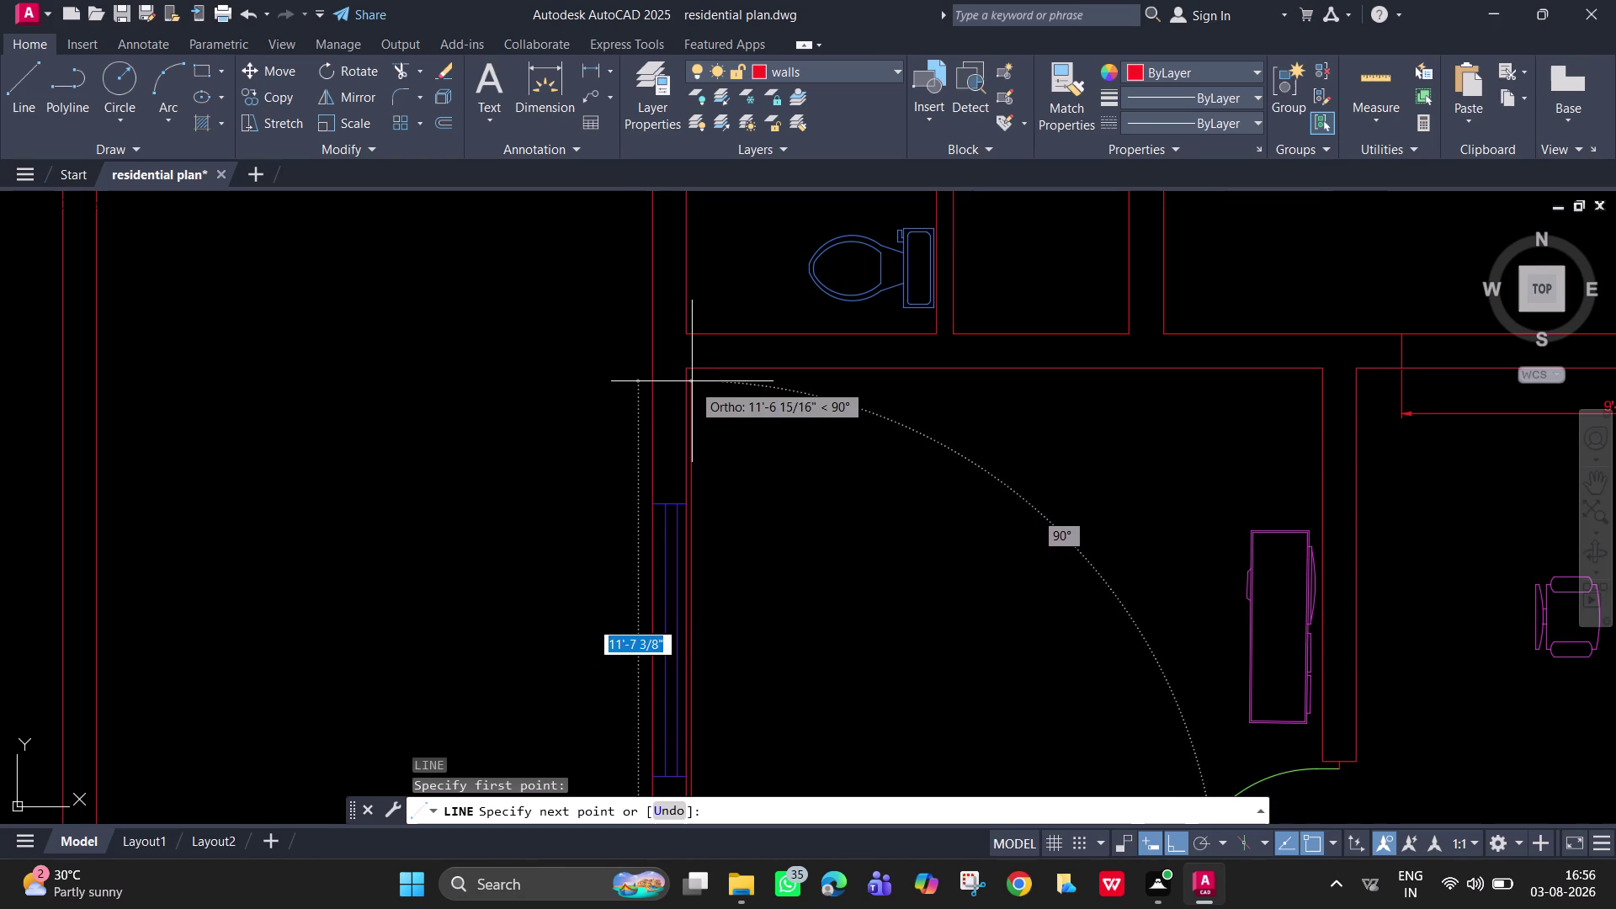
click(693, 375)
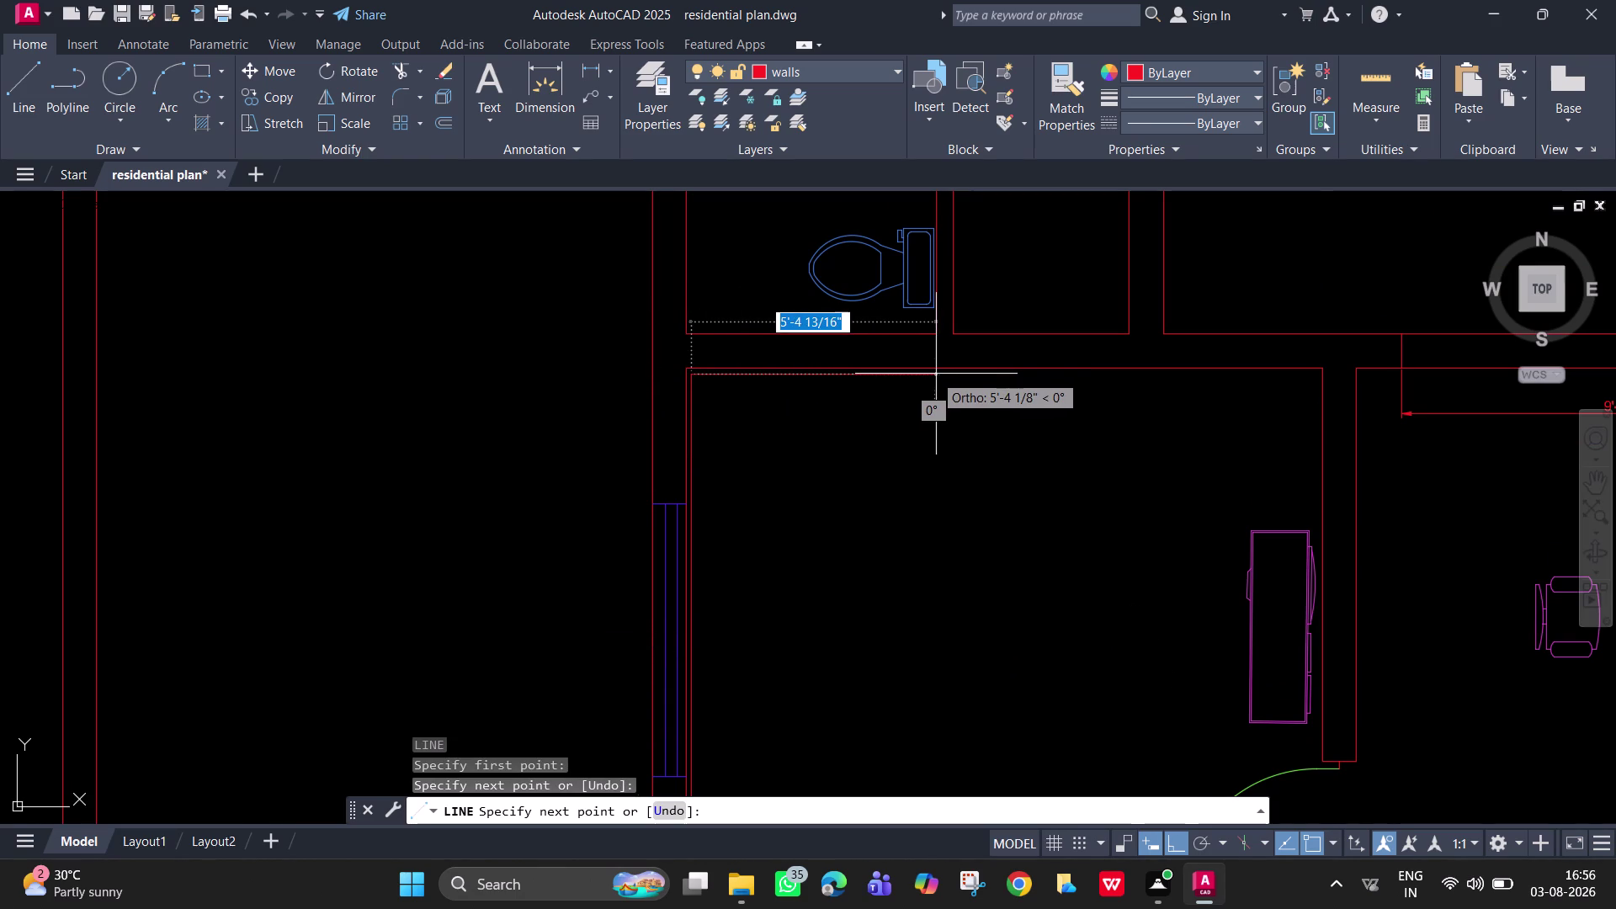
scroll(down, 3)
middle_drag(959, 406, 946, 402)
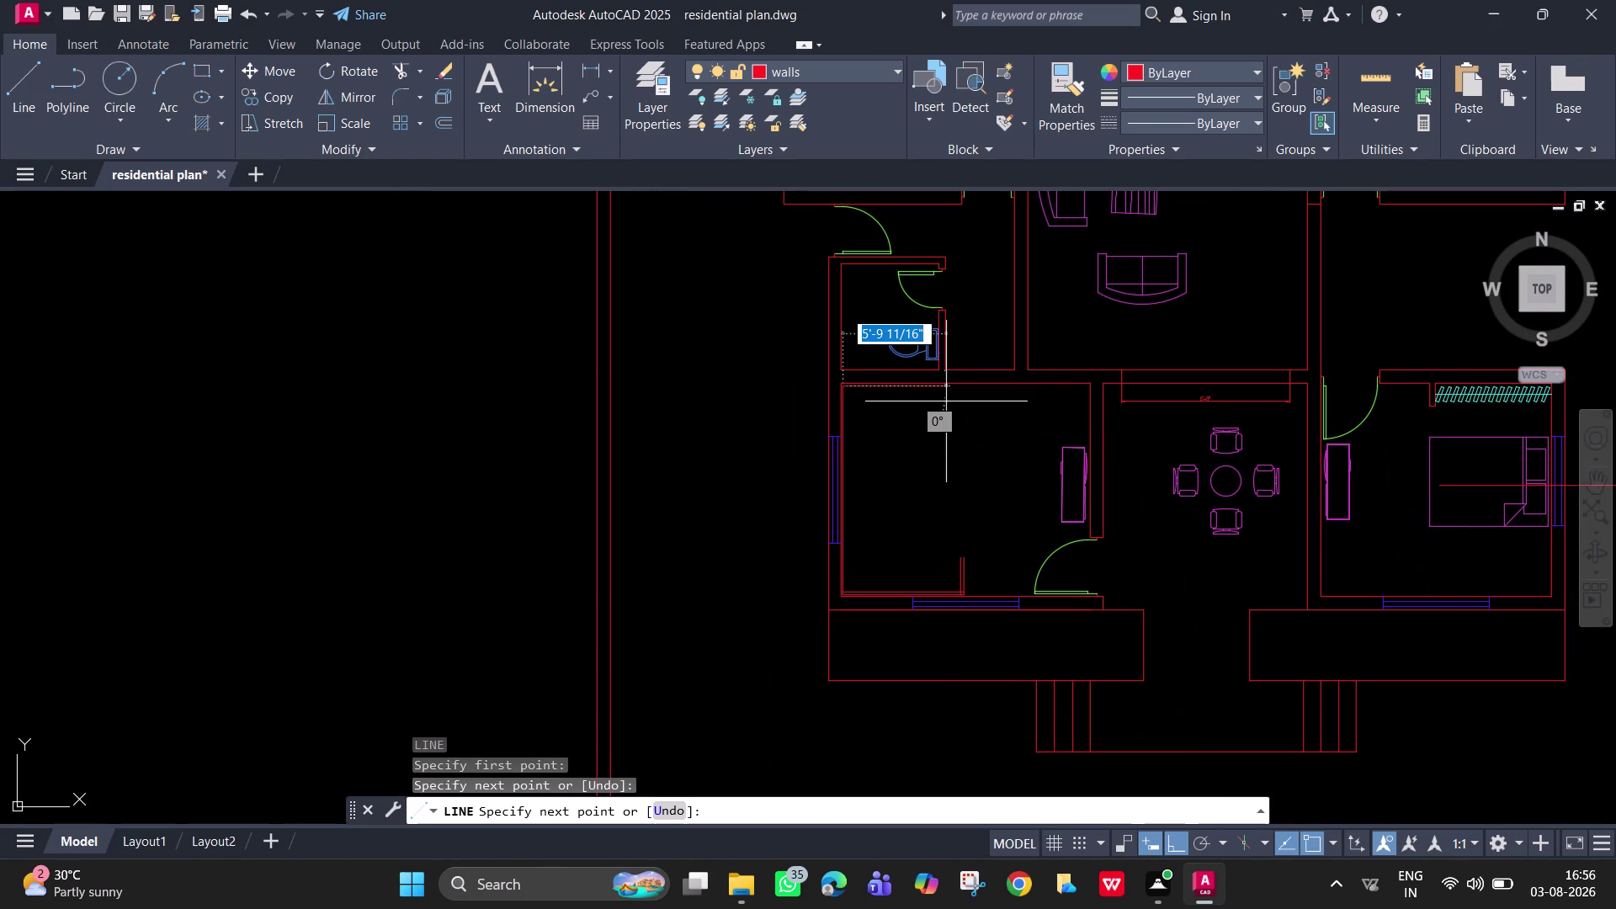
click(958, 390)
Try extending the partition line up to the top wall with EXTEND.
key(Escape)
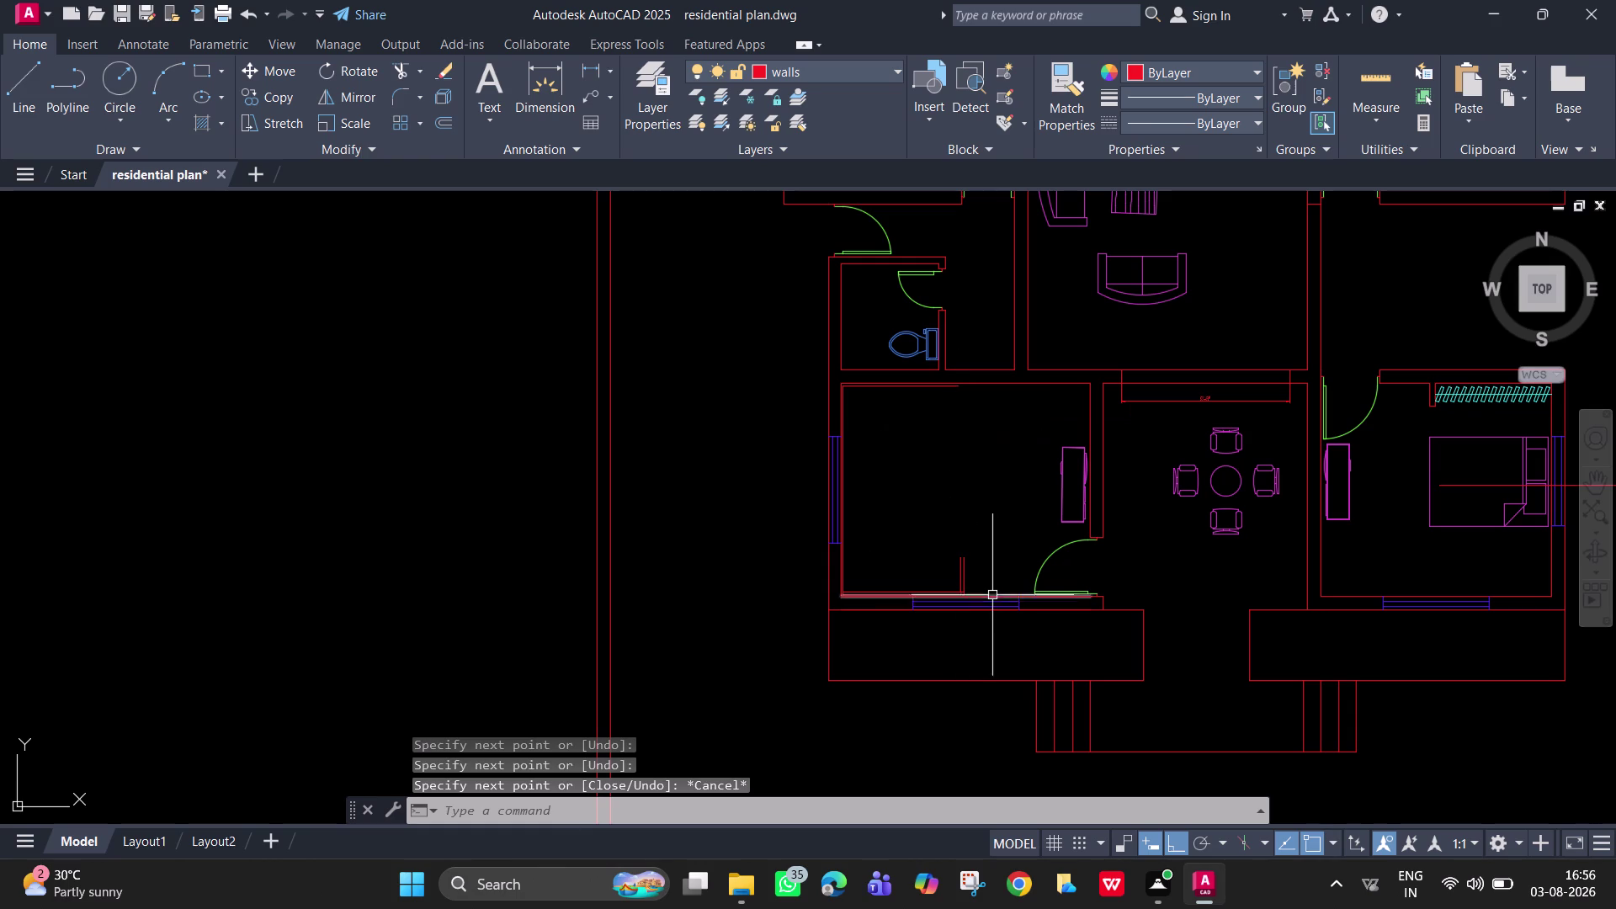
key(e)
key(e)
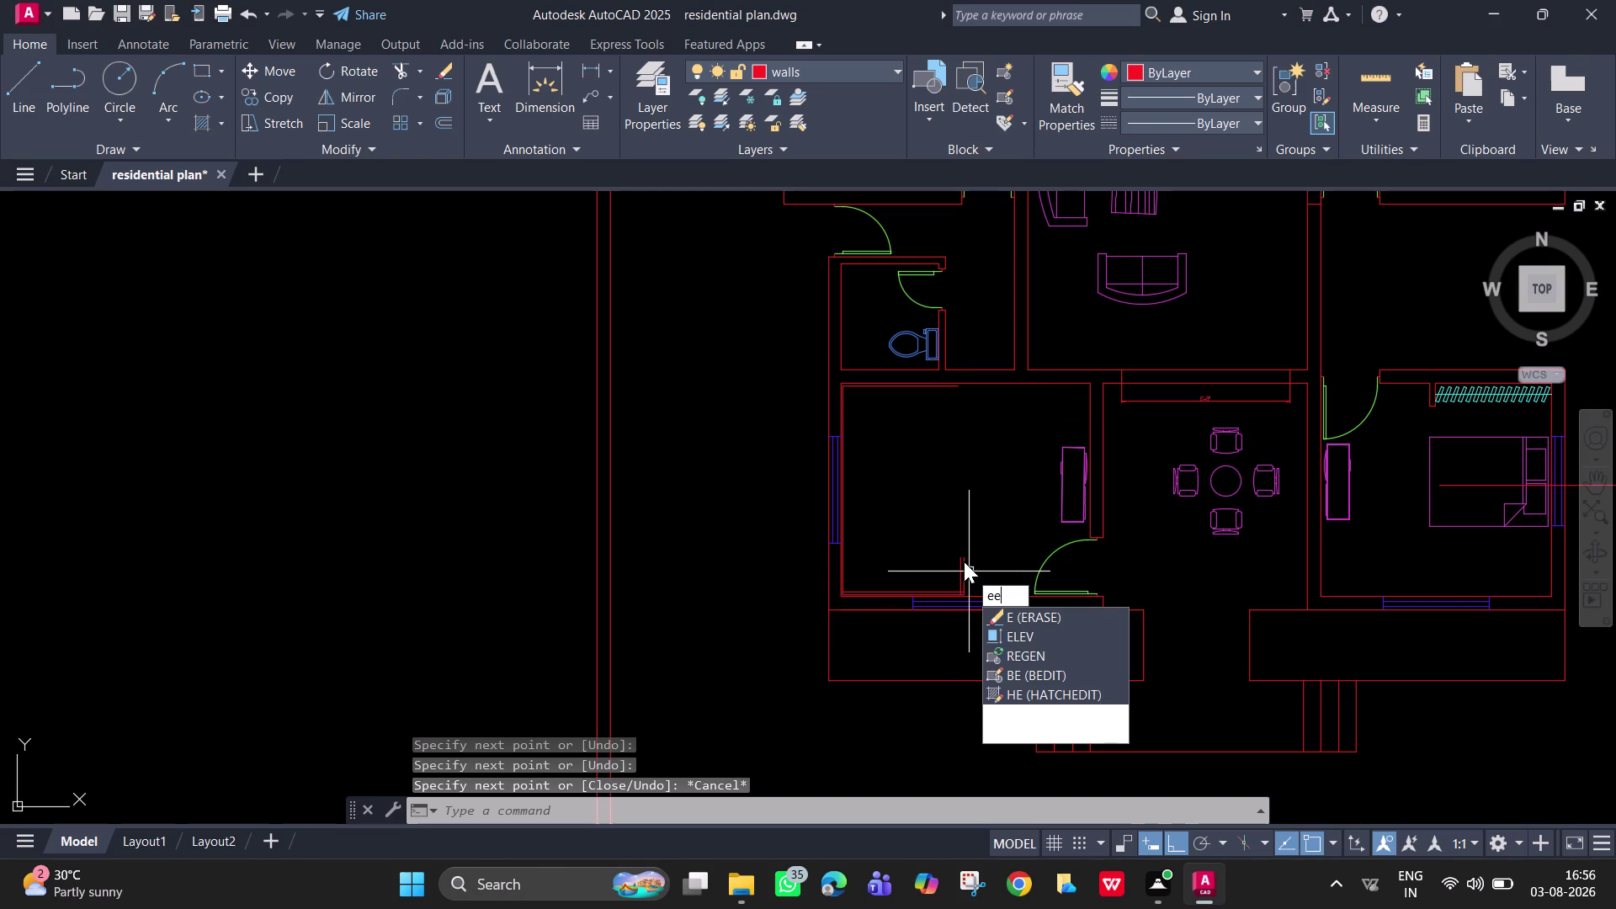
key(Escape)
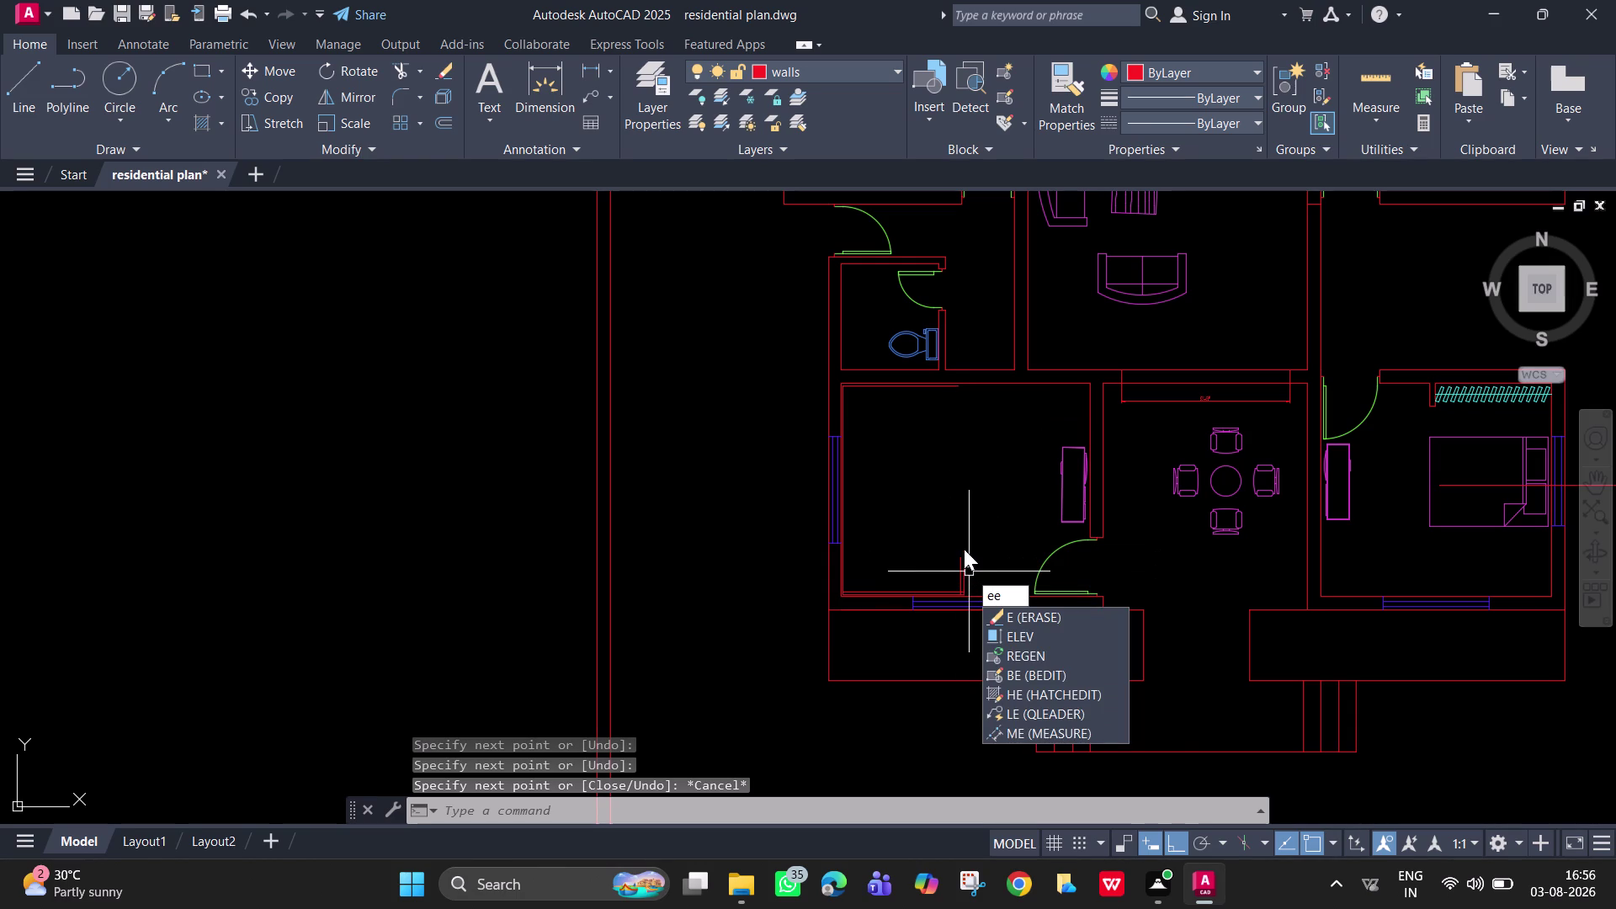
key(Escape)
text(ex)
key(space)
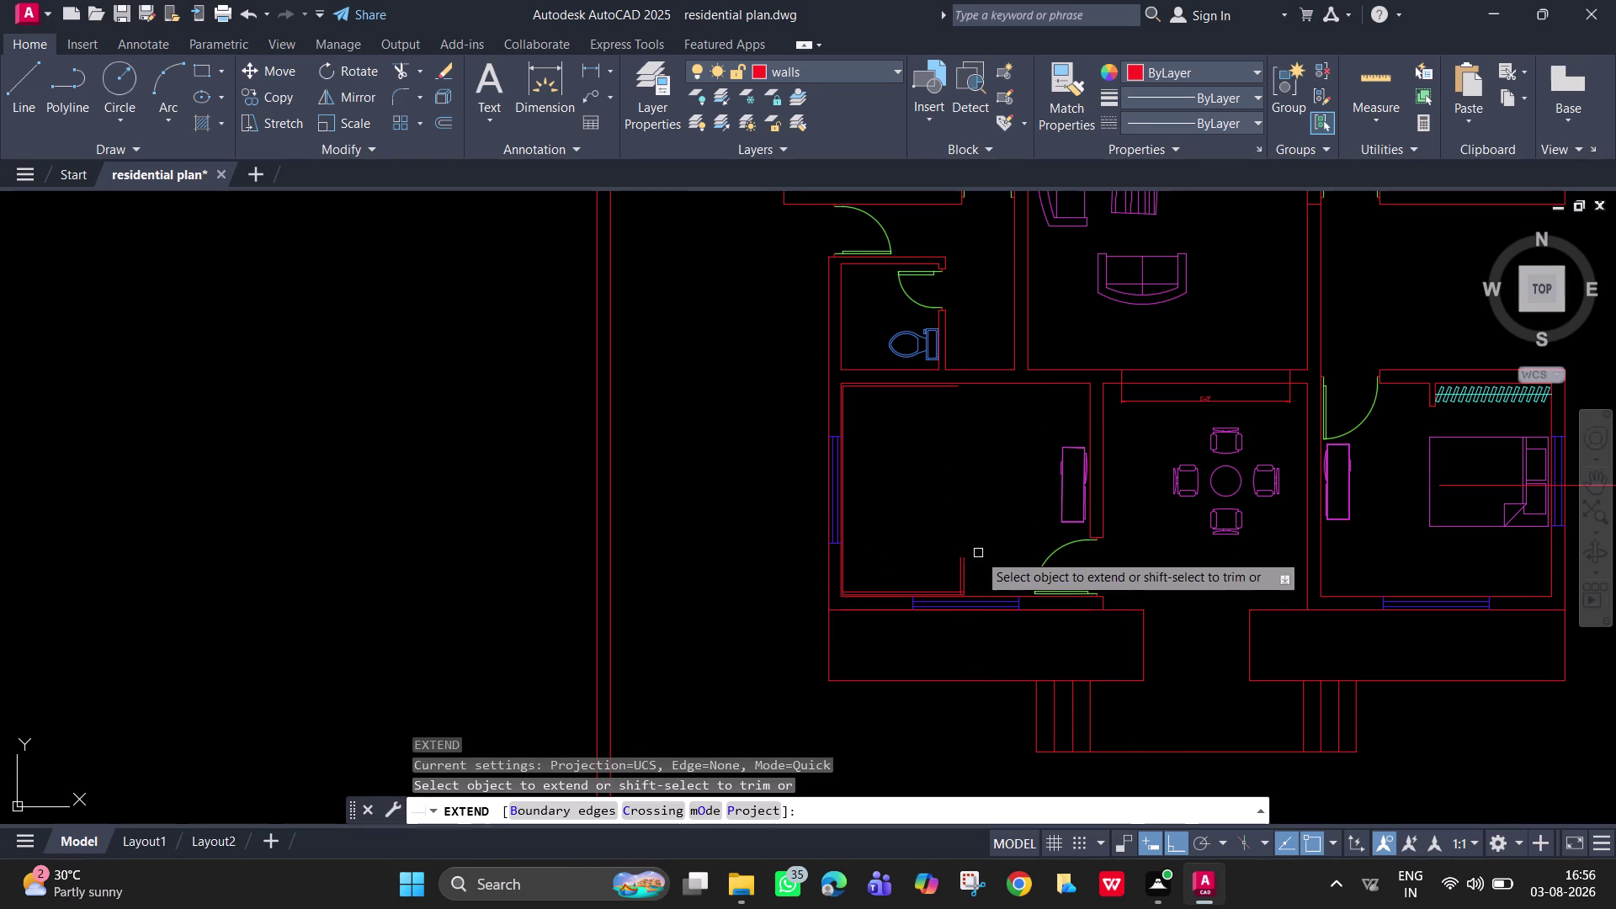
click(956, 569)
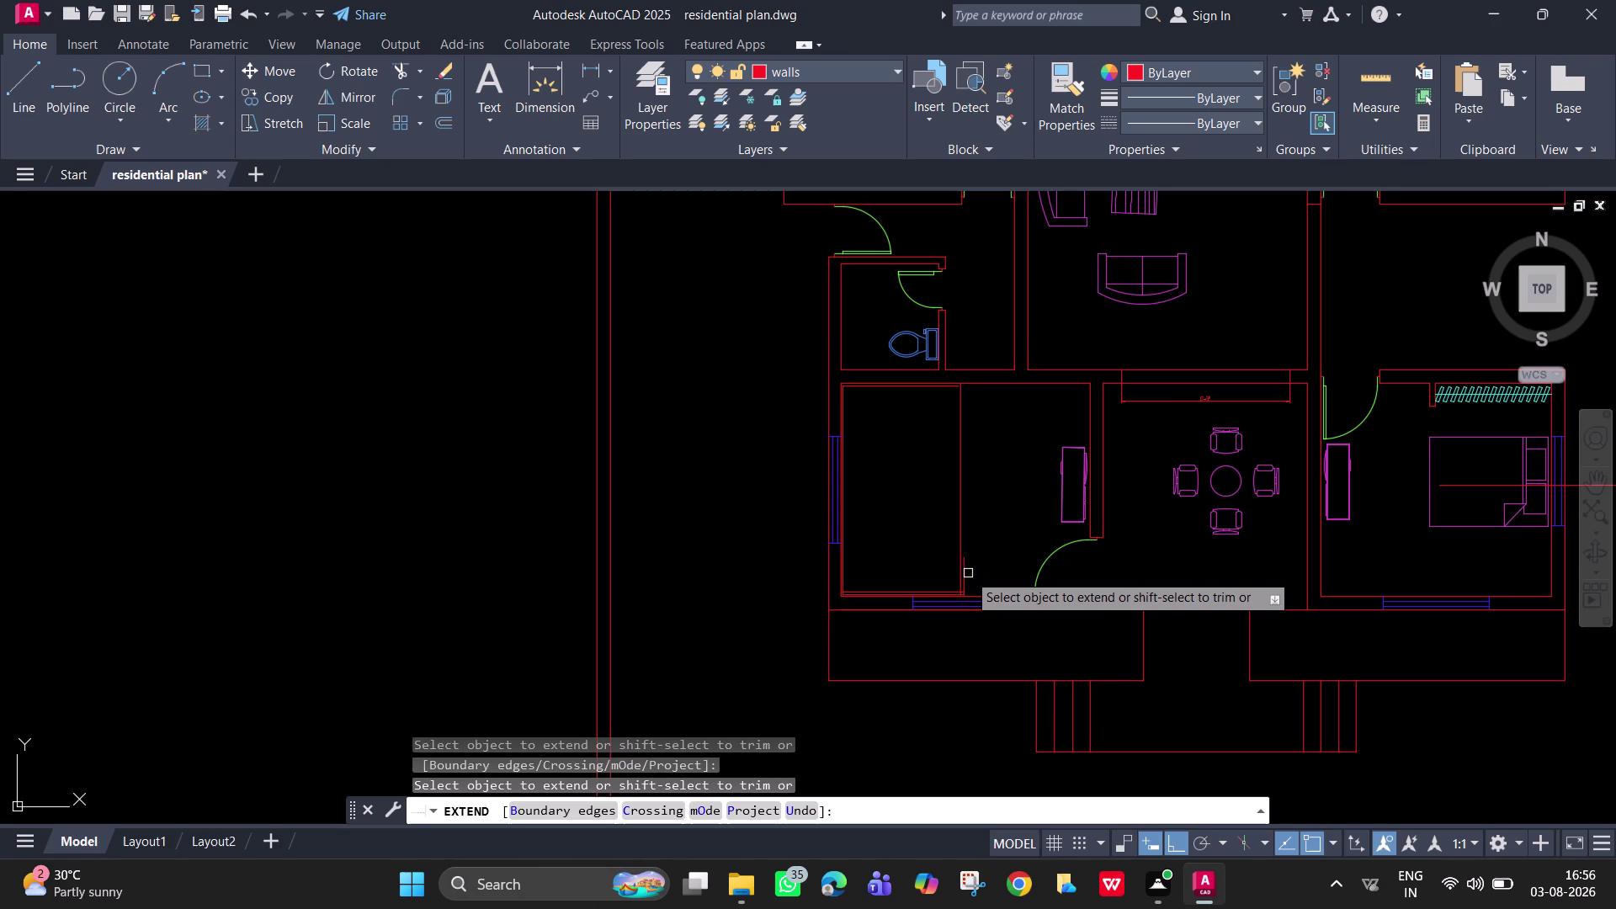
click(963, 573)
scroll(up, 3)
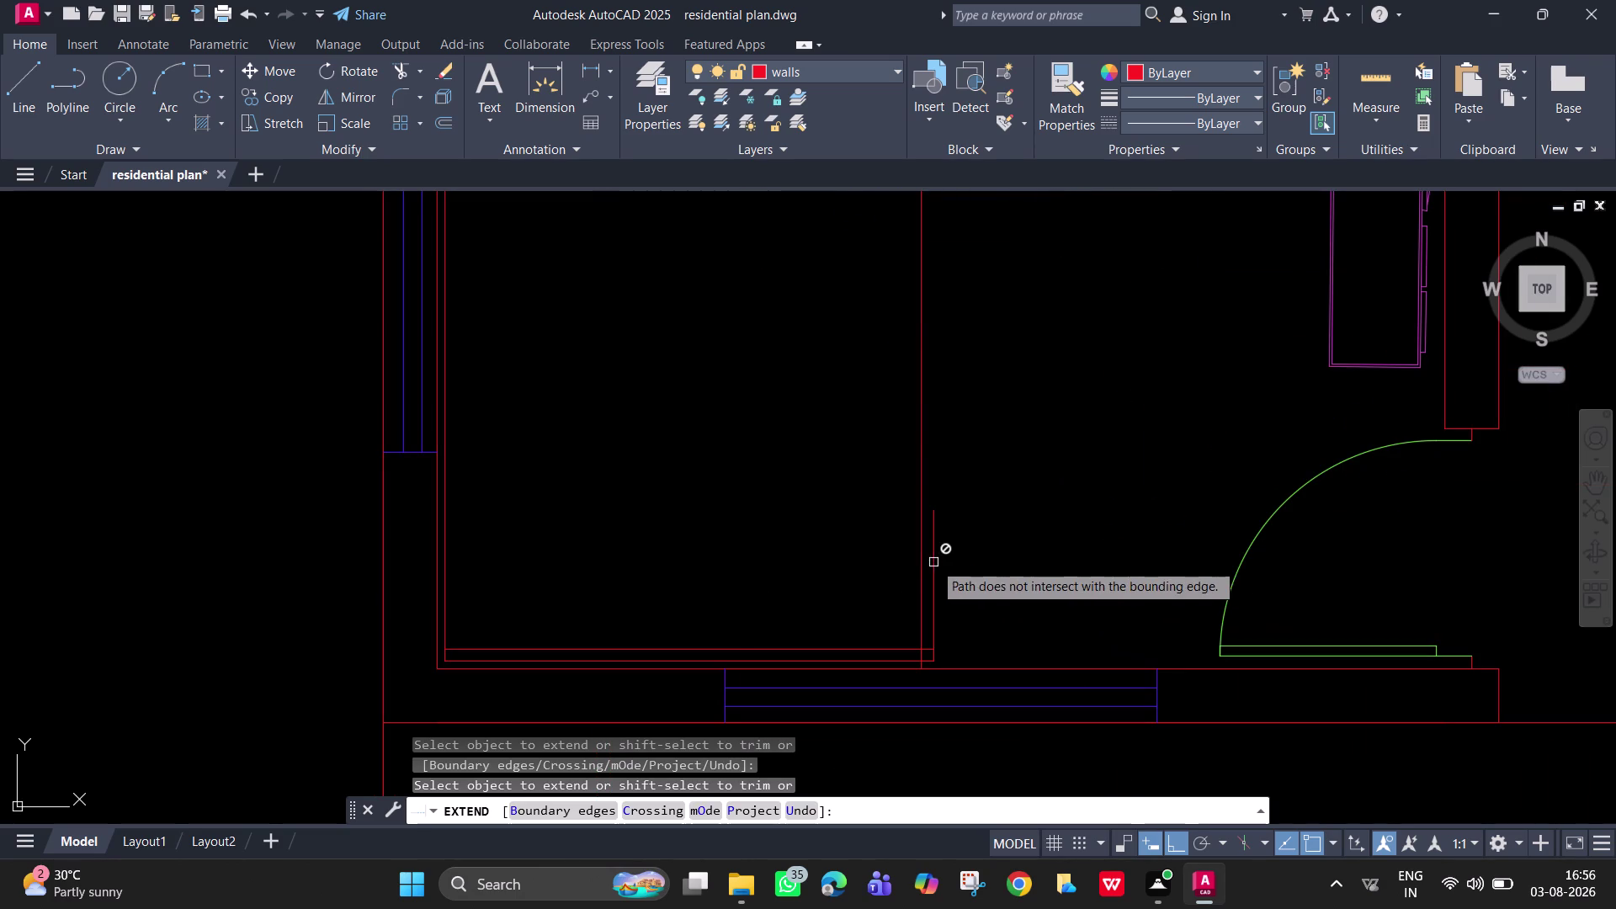
click(934, 562)
scroll(down, 3)
middle_drag(934, 564, 944, 605)
scroll(up, 3)
middle_drag(925, 385, 919, 434)
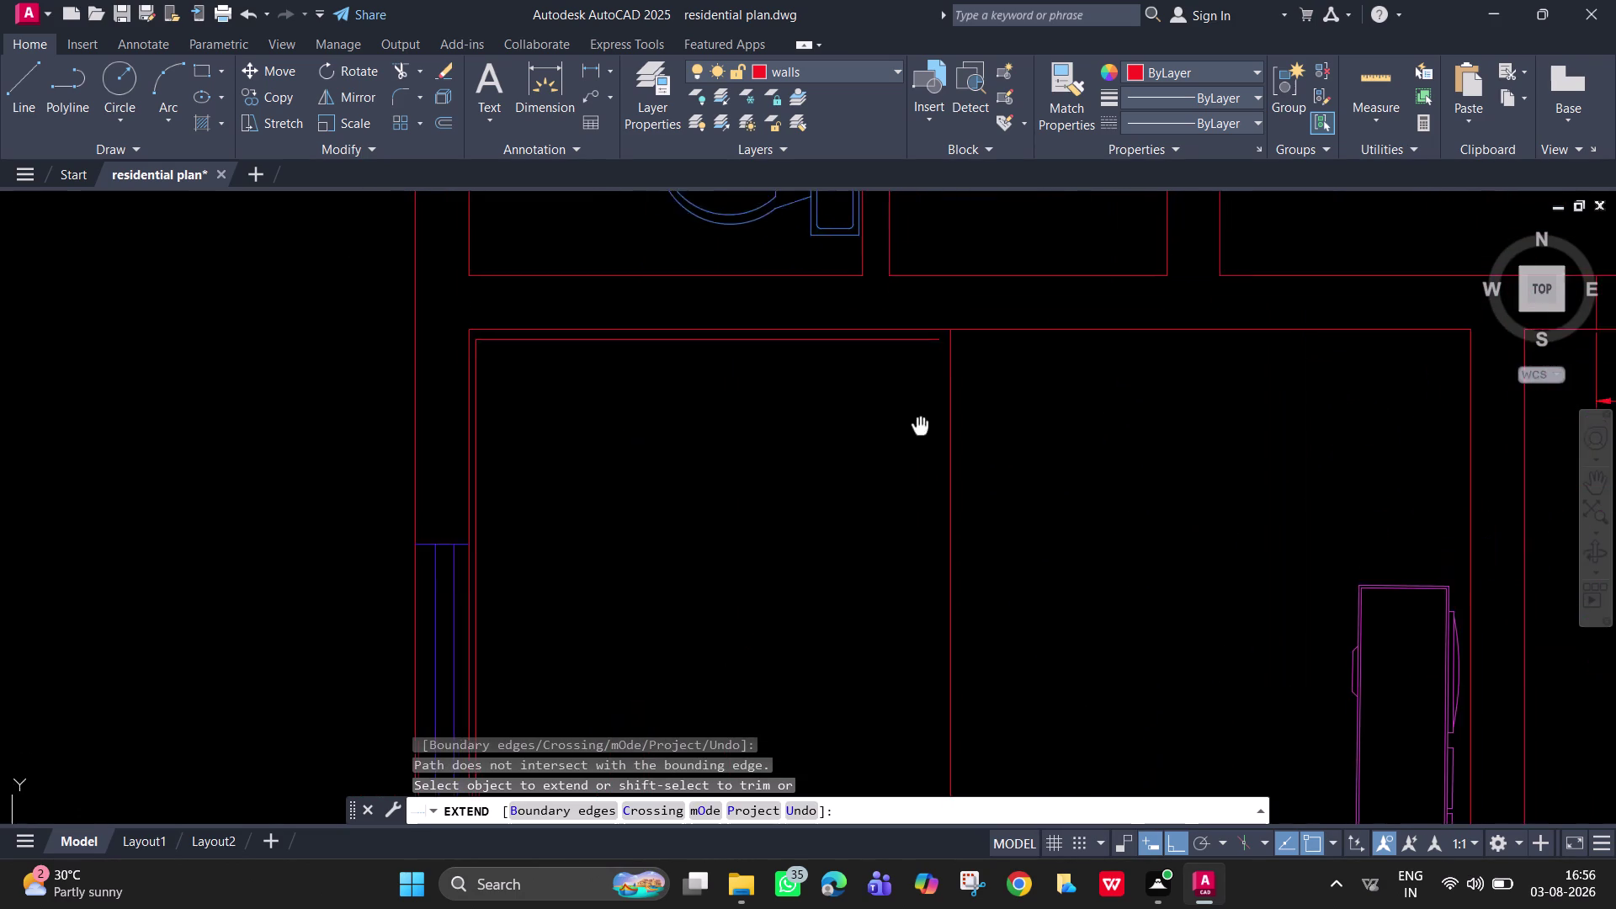
middle_drag(919, 434, 909, 483)
Restart EXTEND and extend the top inner wall line.
key(Escape)
text(e)
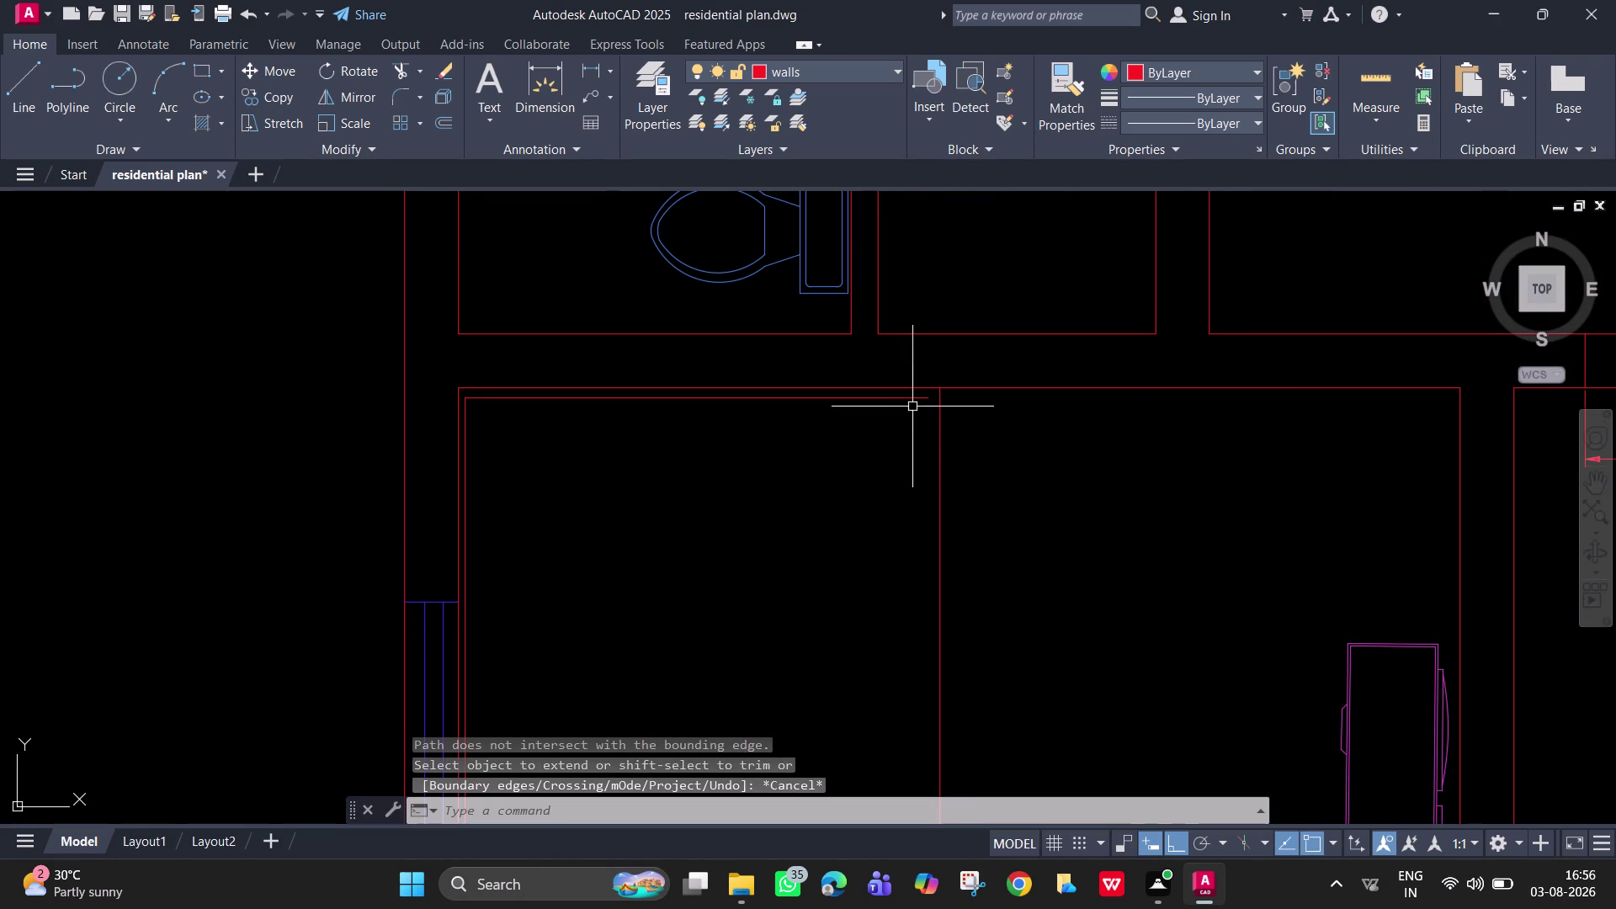
text(x)
key(space)
click(912, 400)
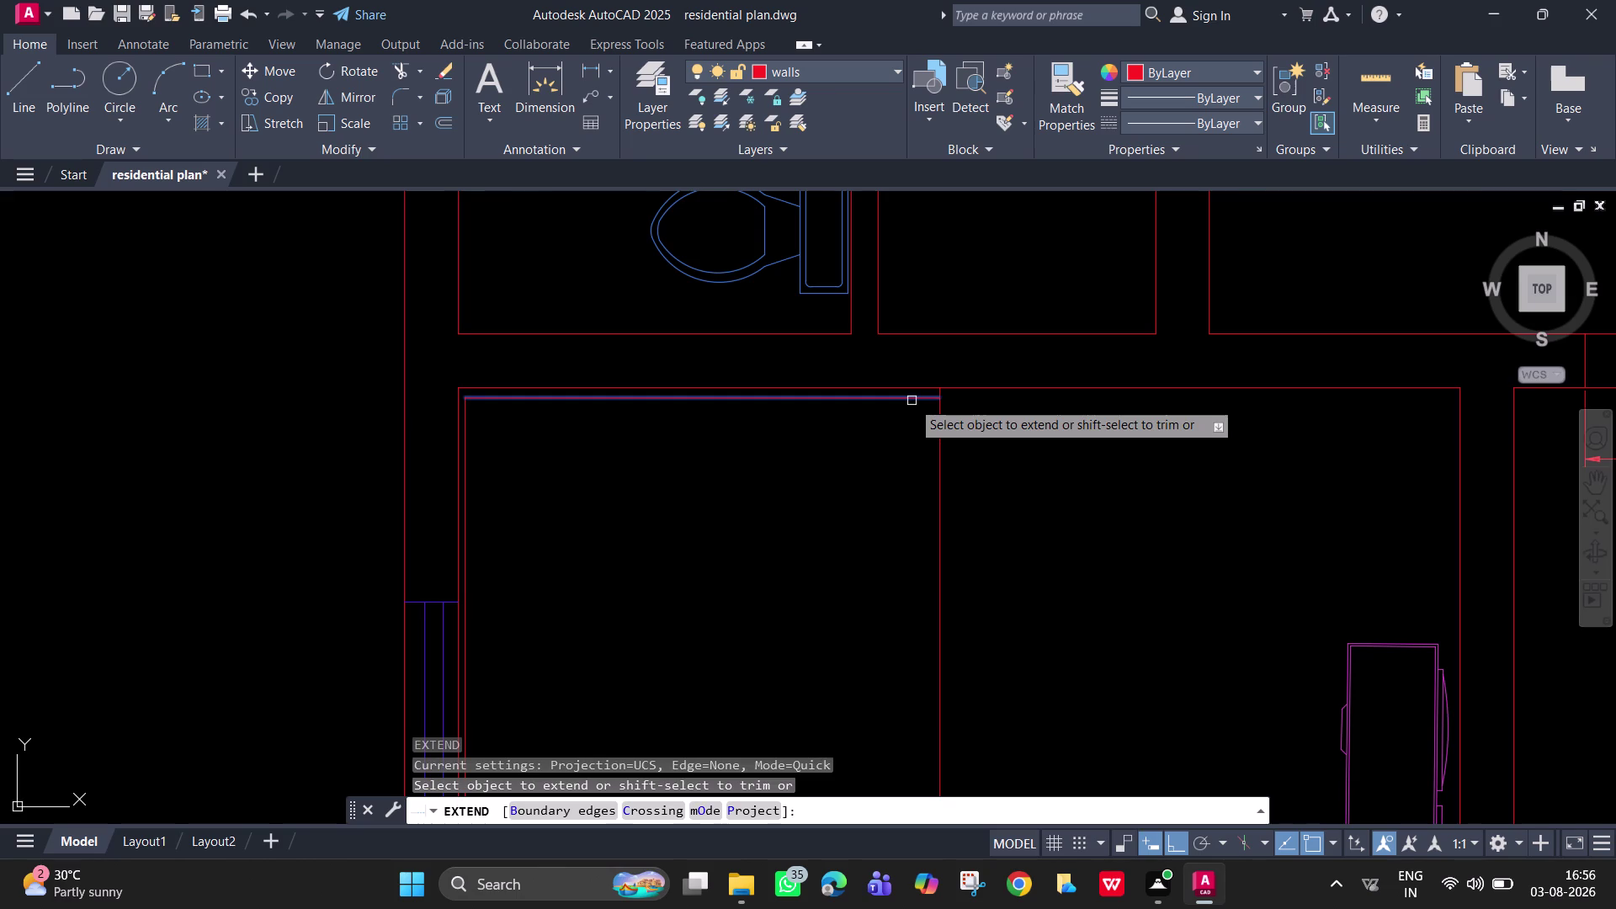
scroll(up, 3)
middle_drag(942, 439, 922, 539)
key(space)
Trim a wall line overshoot near the top wall.
text(tr)
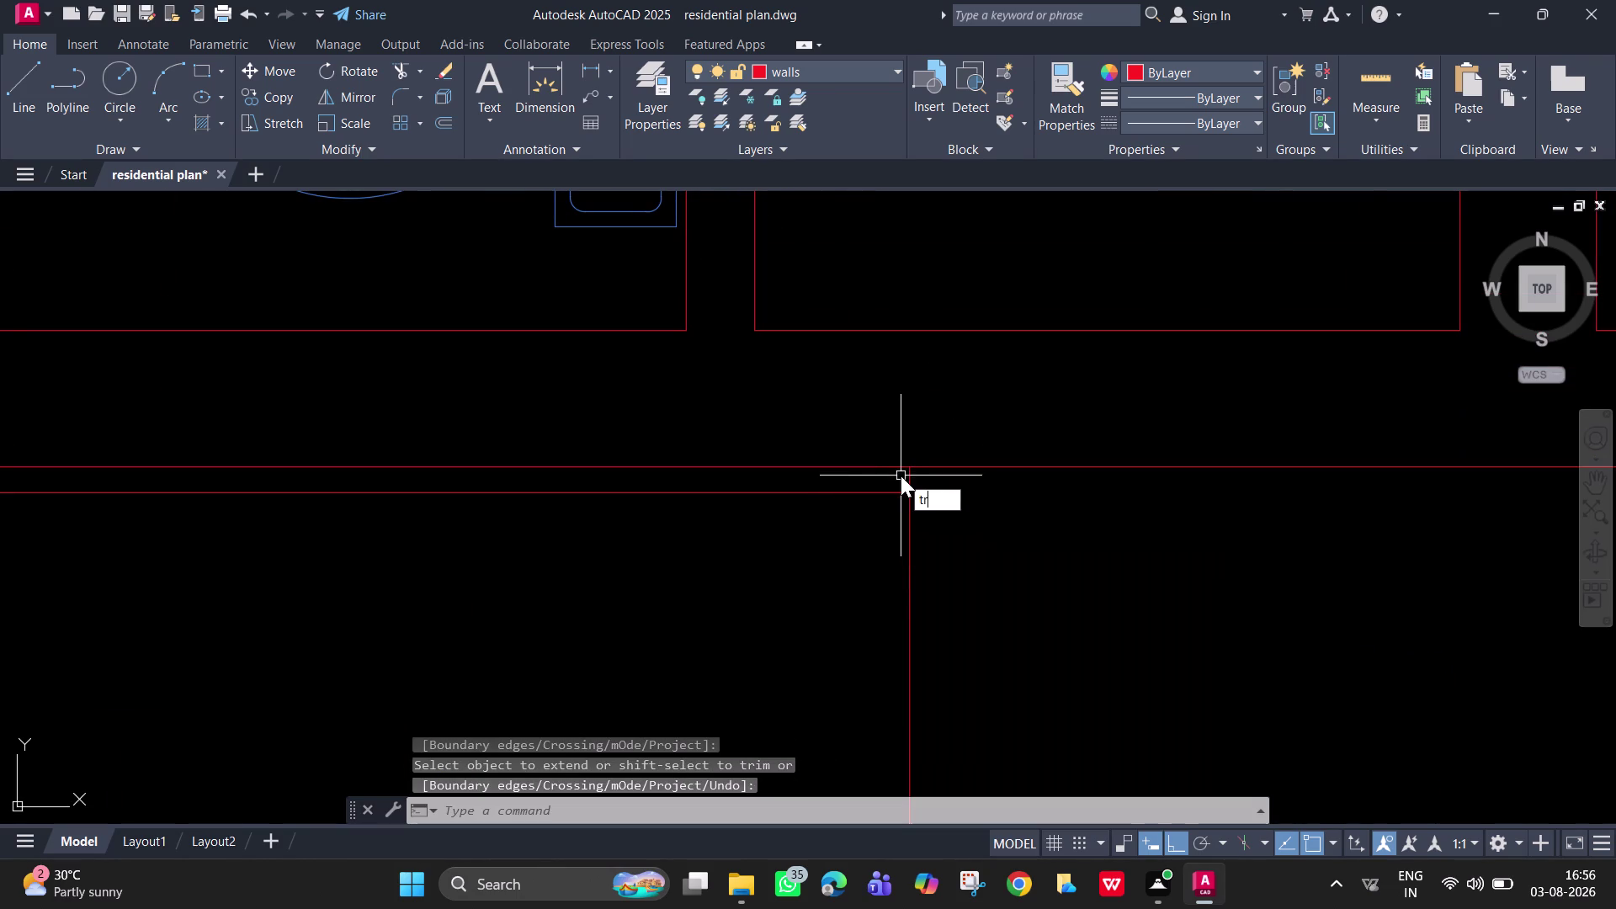
key(space)
click(911, 475)
scroll(down, 3)
middle_drag(900, 583, 896, 563)
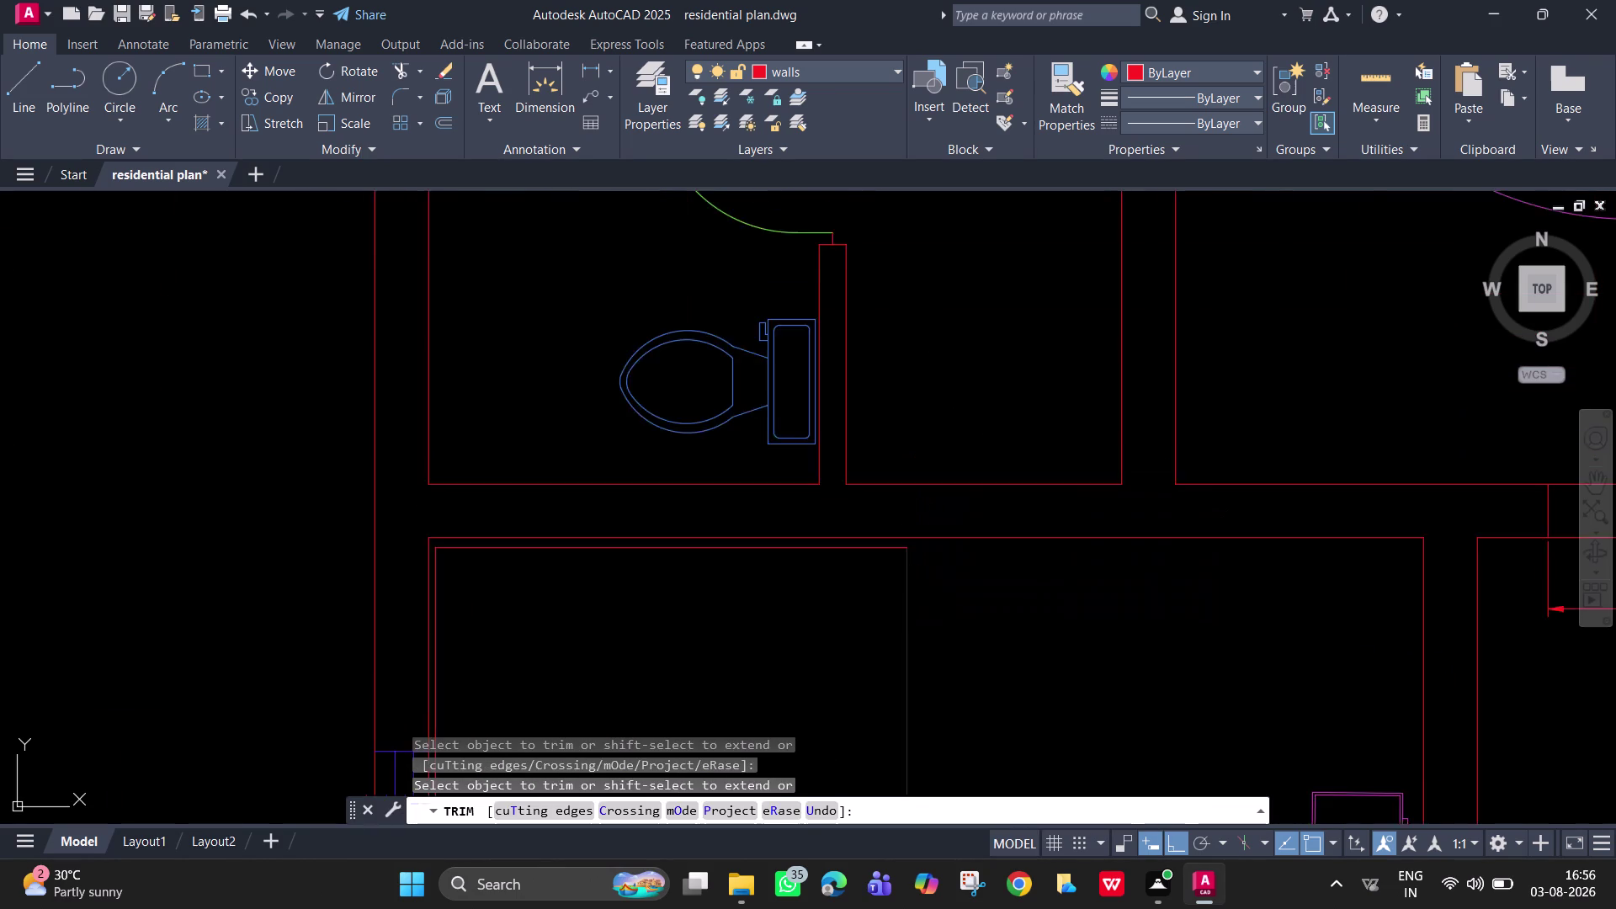
middle_drag(896, 563, 875, 287)
key(Escape)
scroll(down, 3)
middle_drag(937, 543, 905, 329)
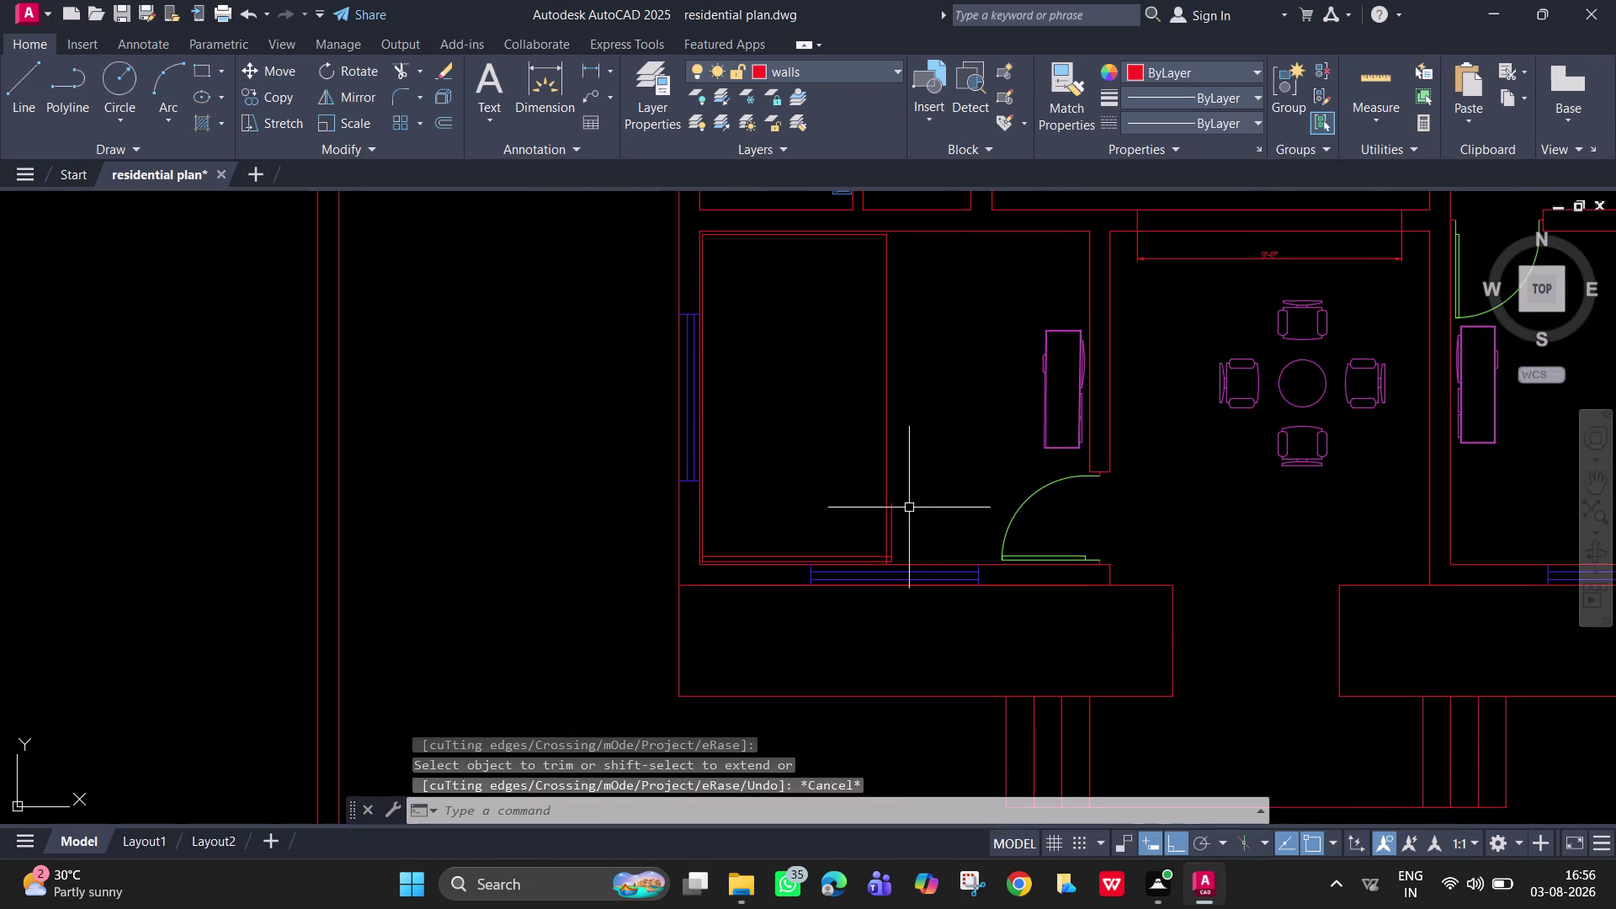
scroll(up, 3)
key(space)
key(Escape)
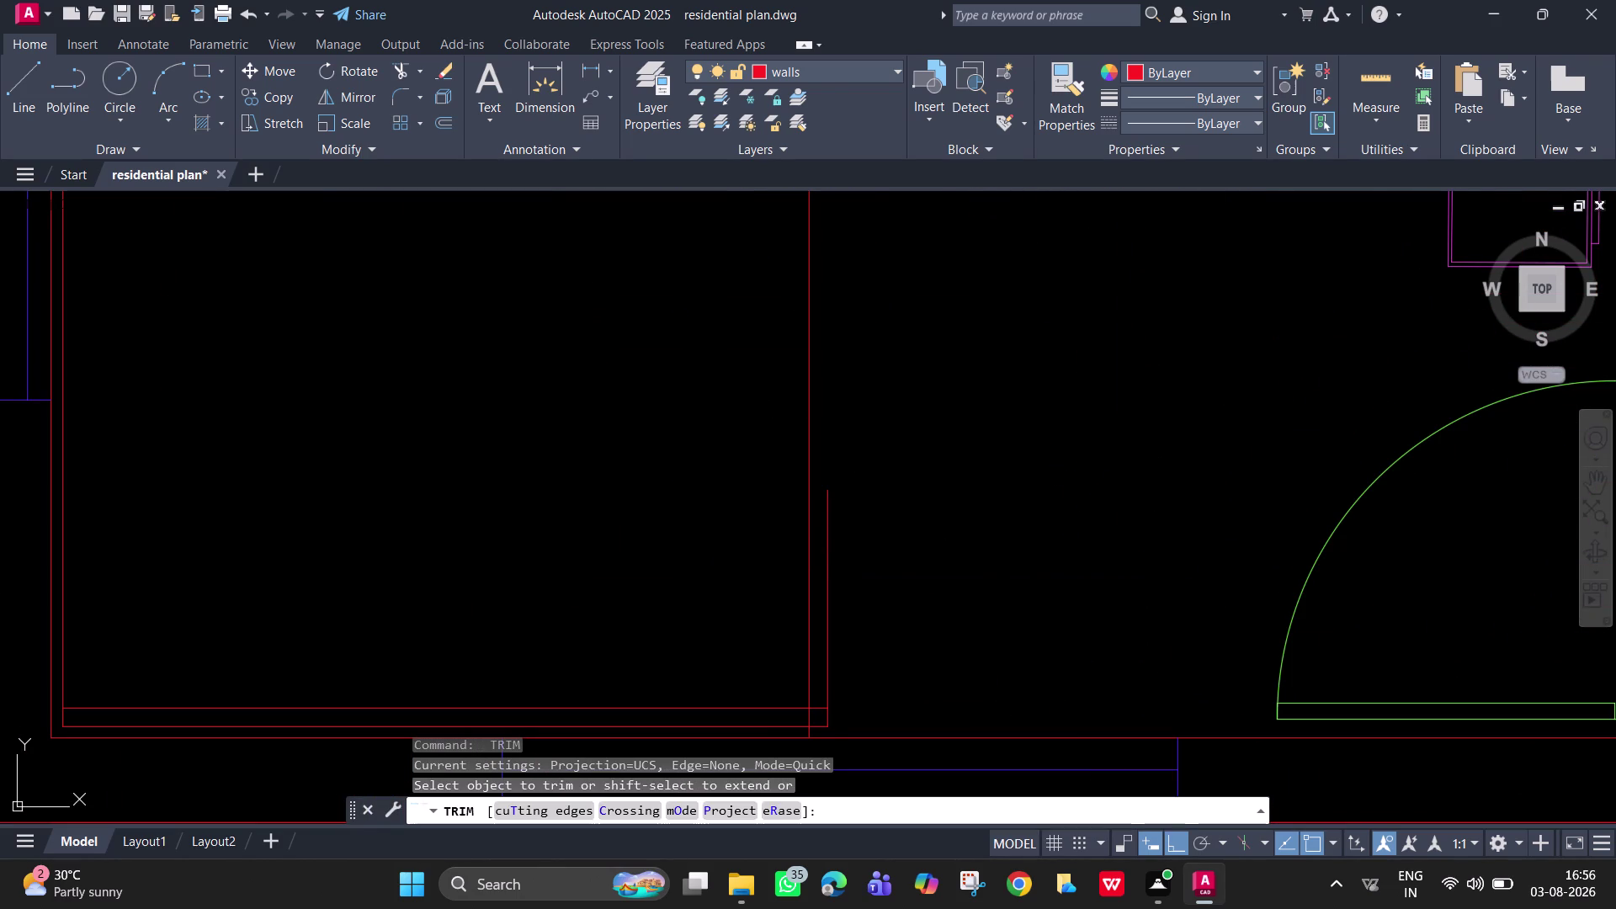
Try extending the partition line downward.
text(ex)
key(space)
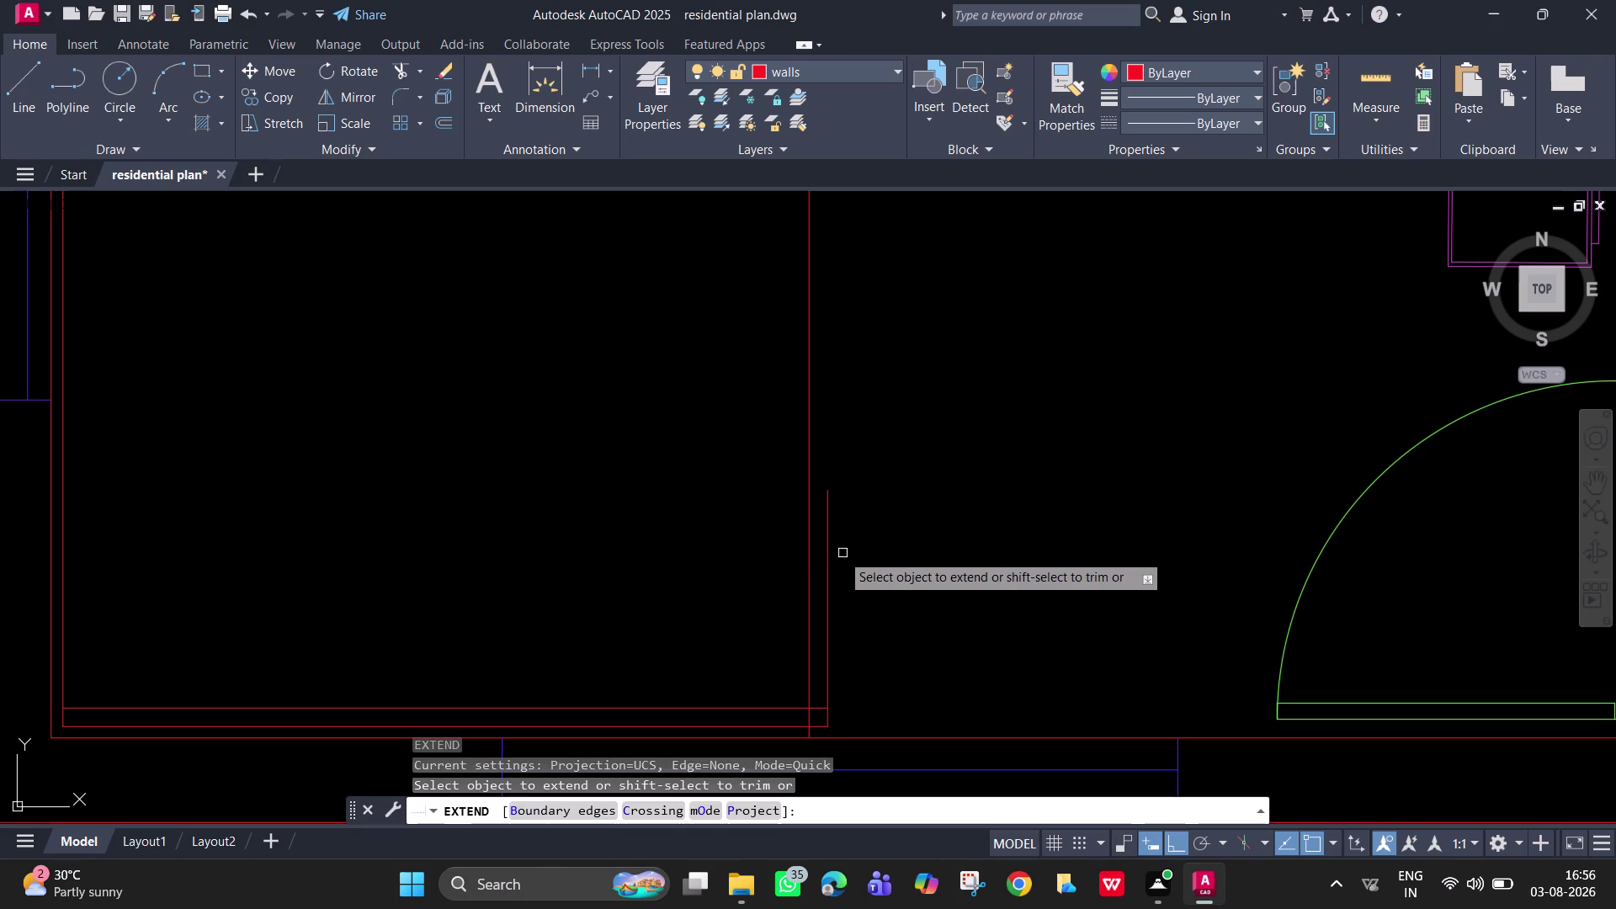
click(828, 543)
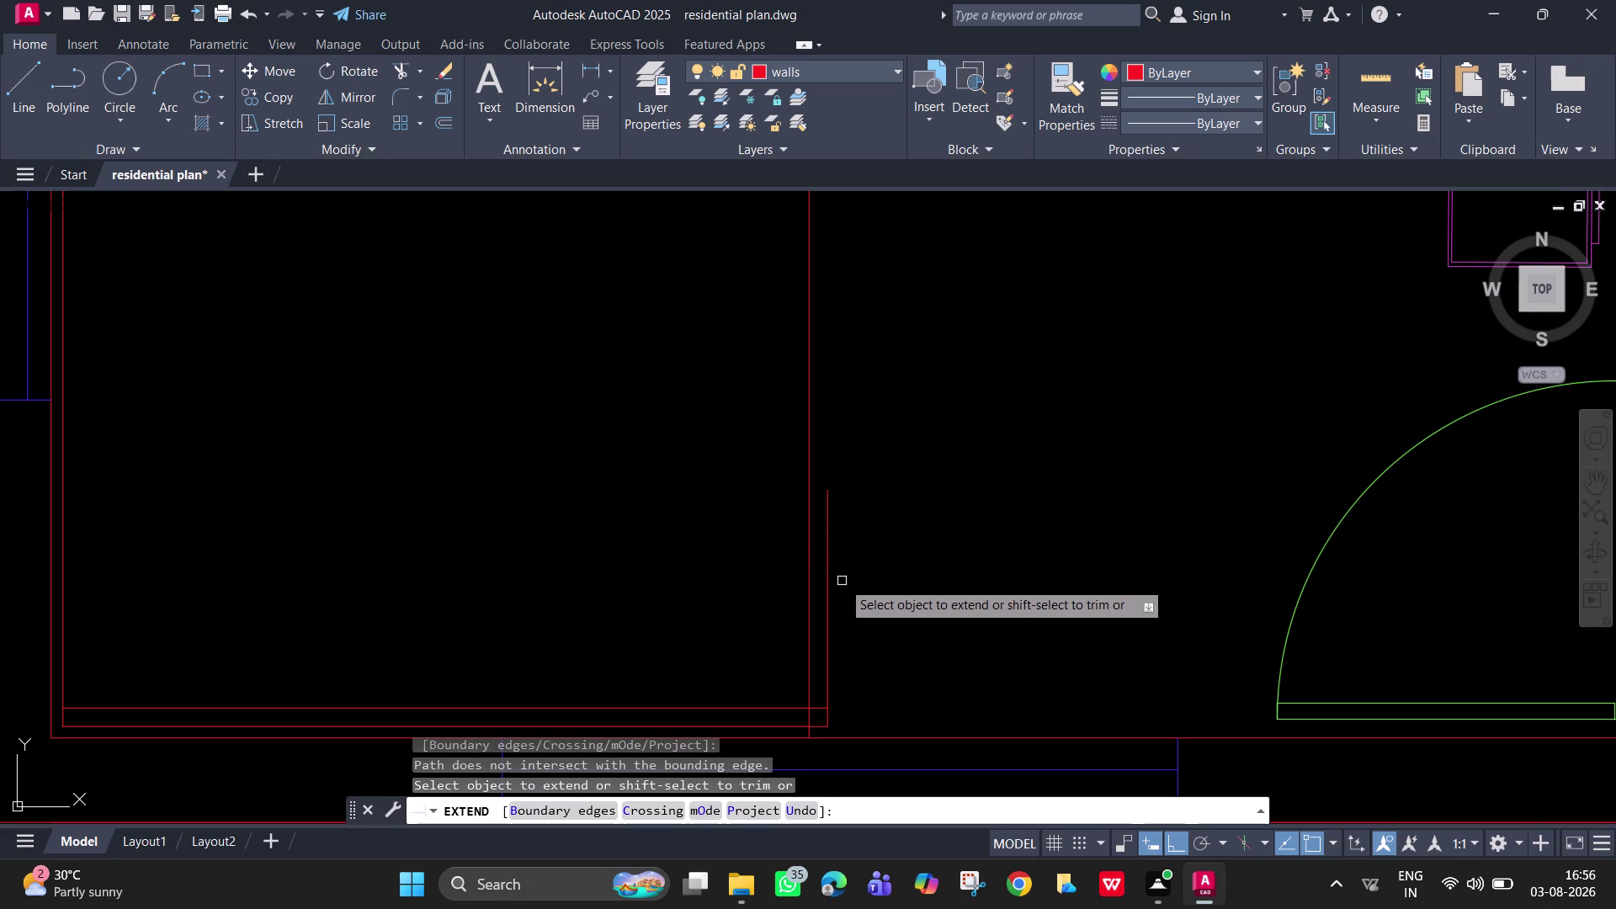
scroll(down, 3)
scroll(up, 3)
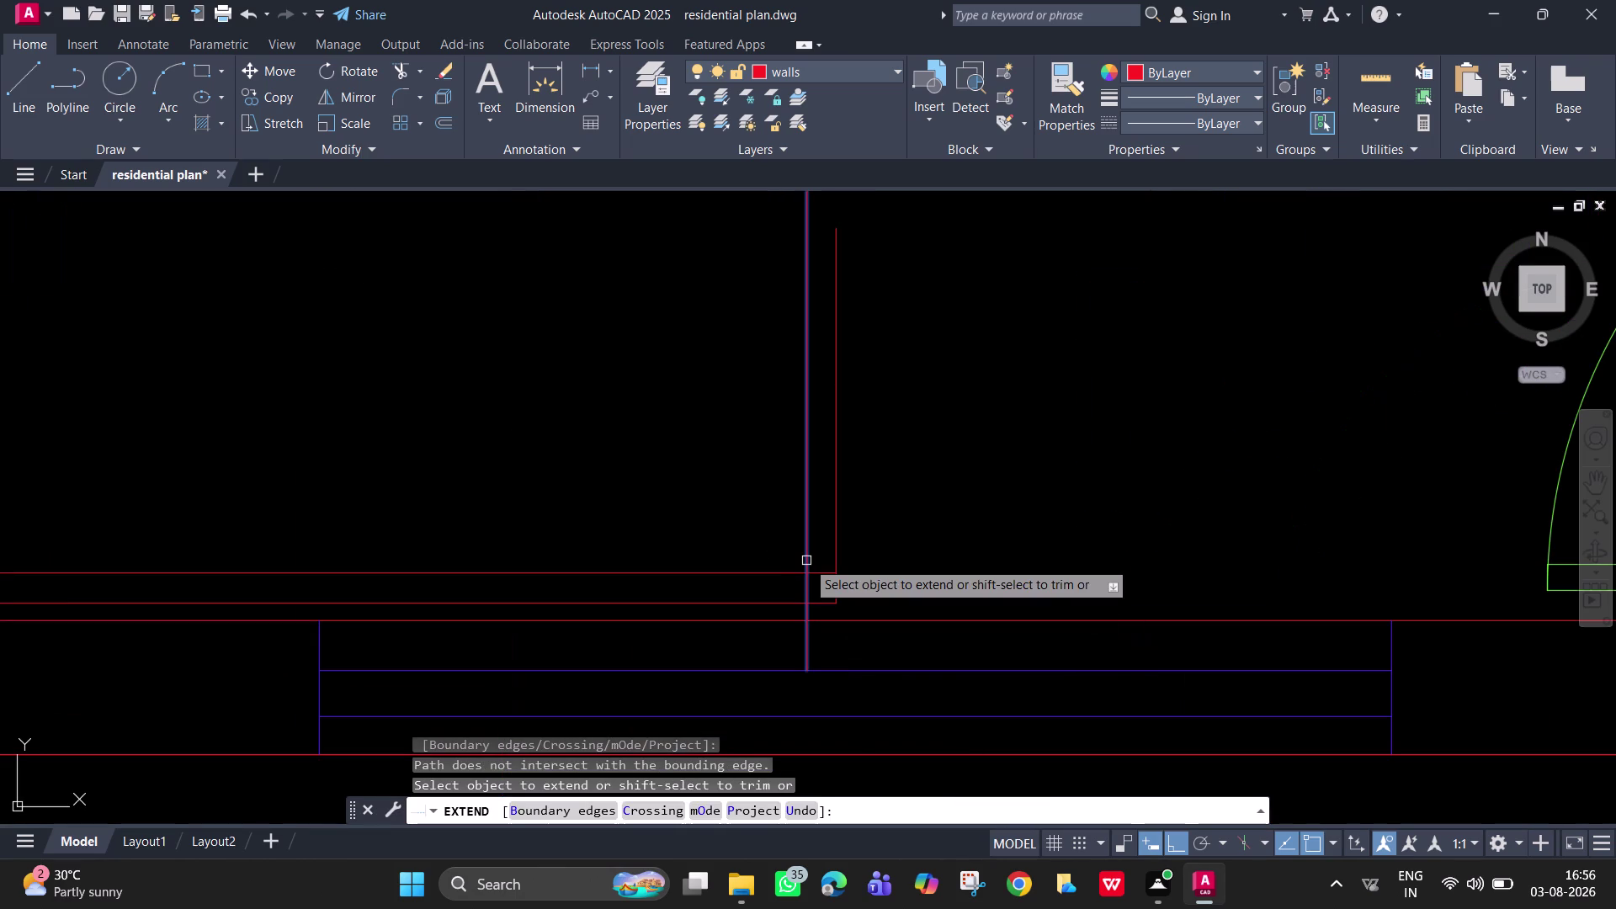
key(Escape)
Trim the partition line's overshoot and leftover stub past the bottom wall.
text(tr)
key(space)
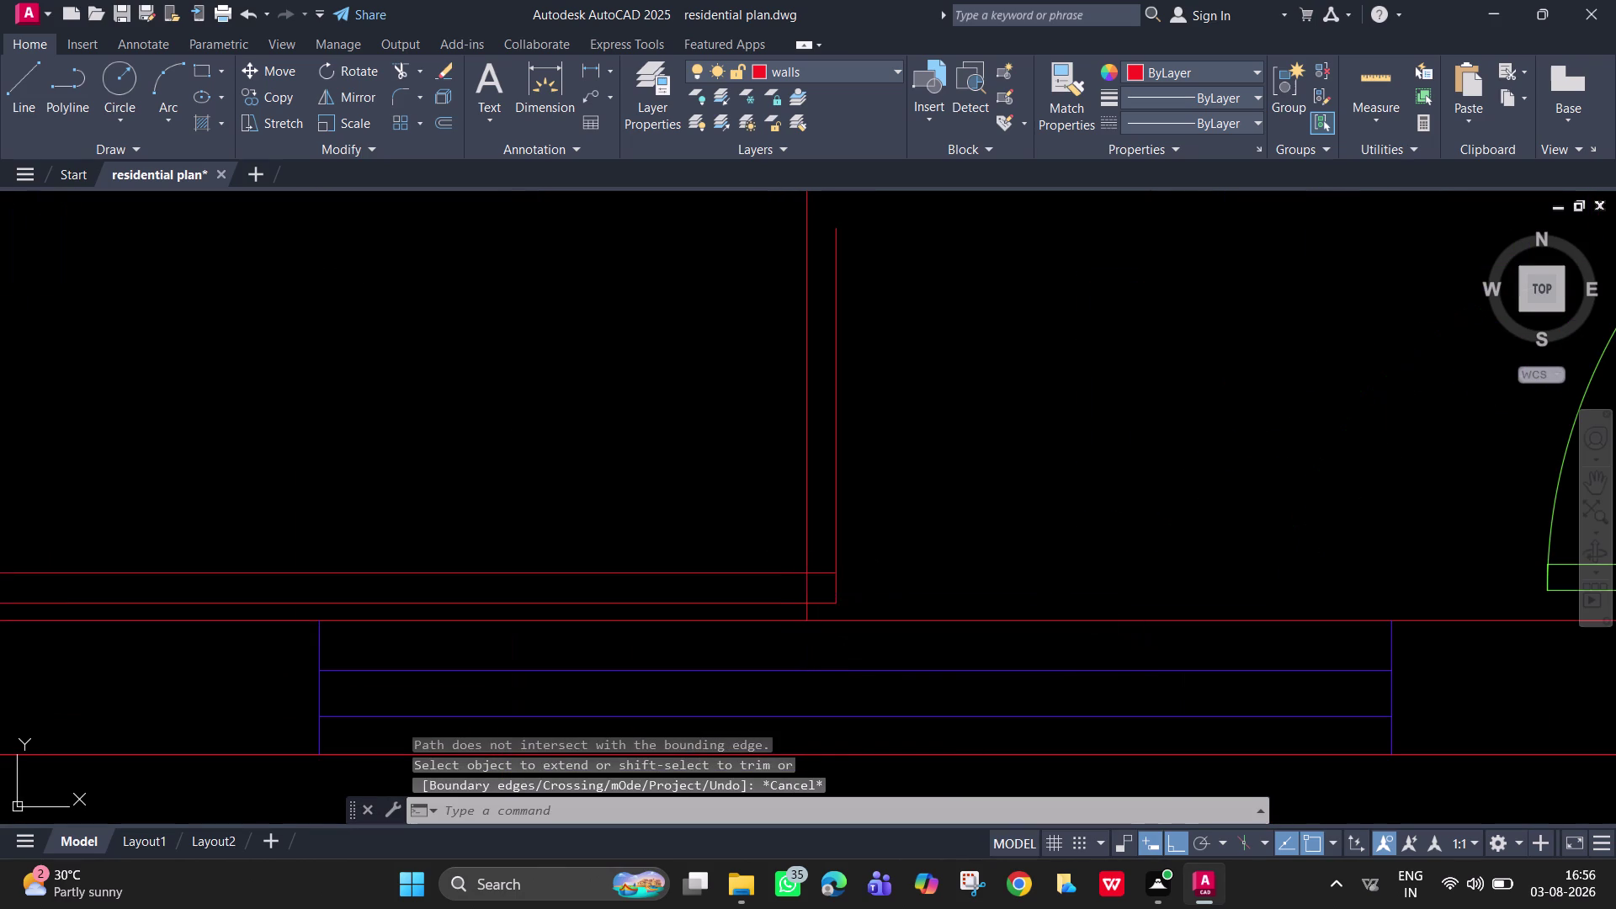
click(829, 577)
click(809, 590)
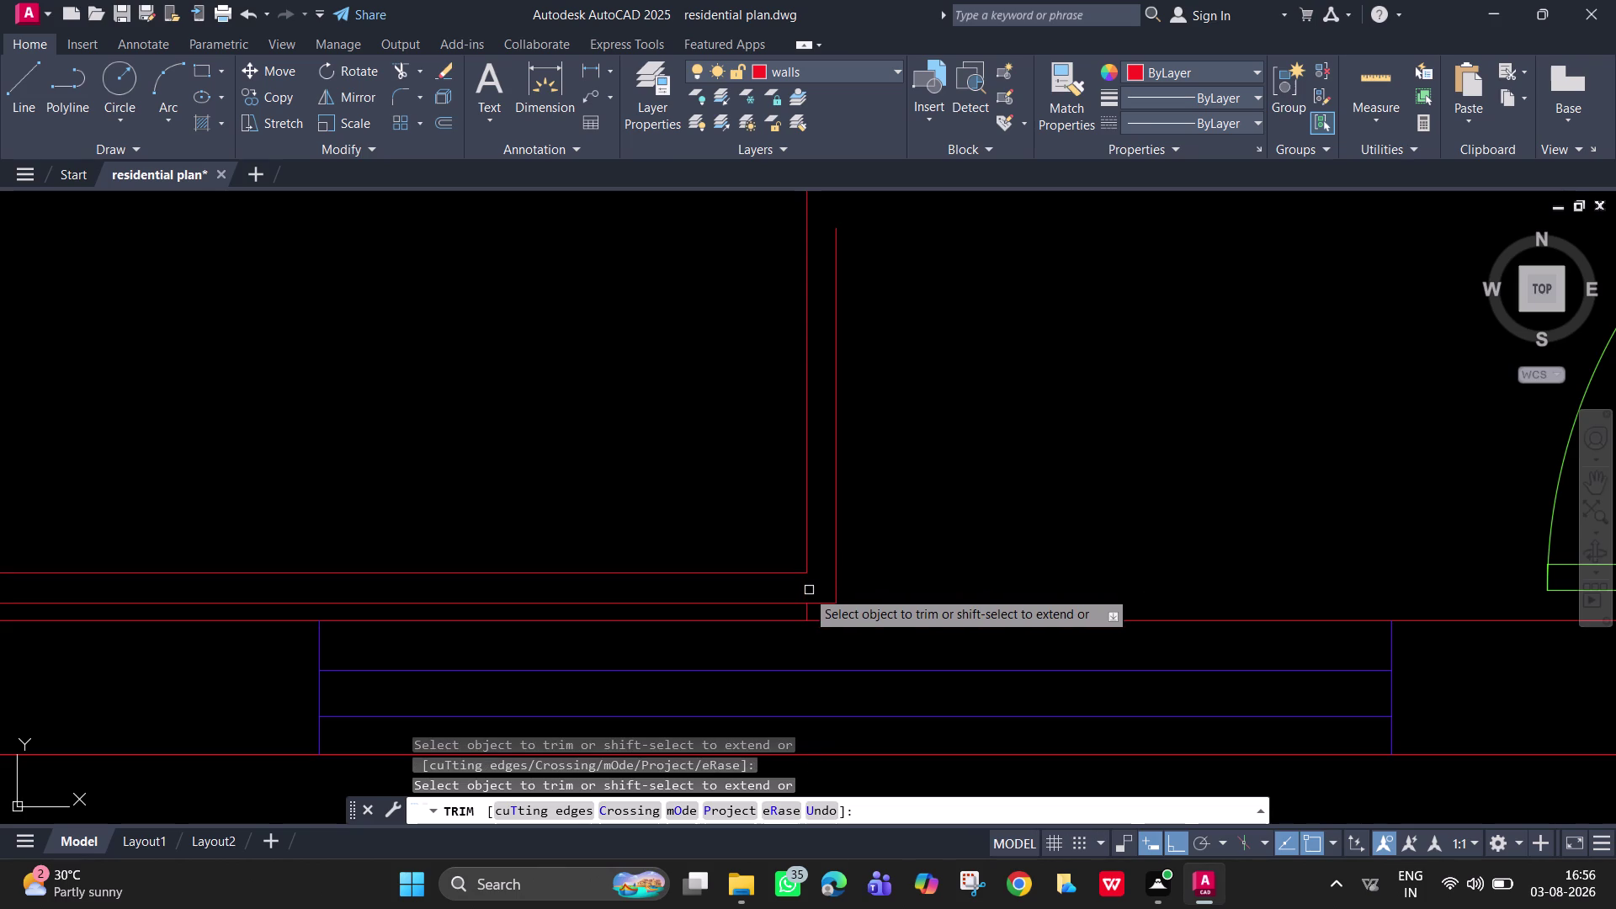
scroll(up, 3)
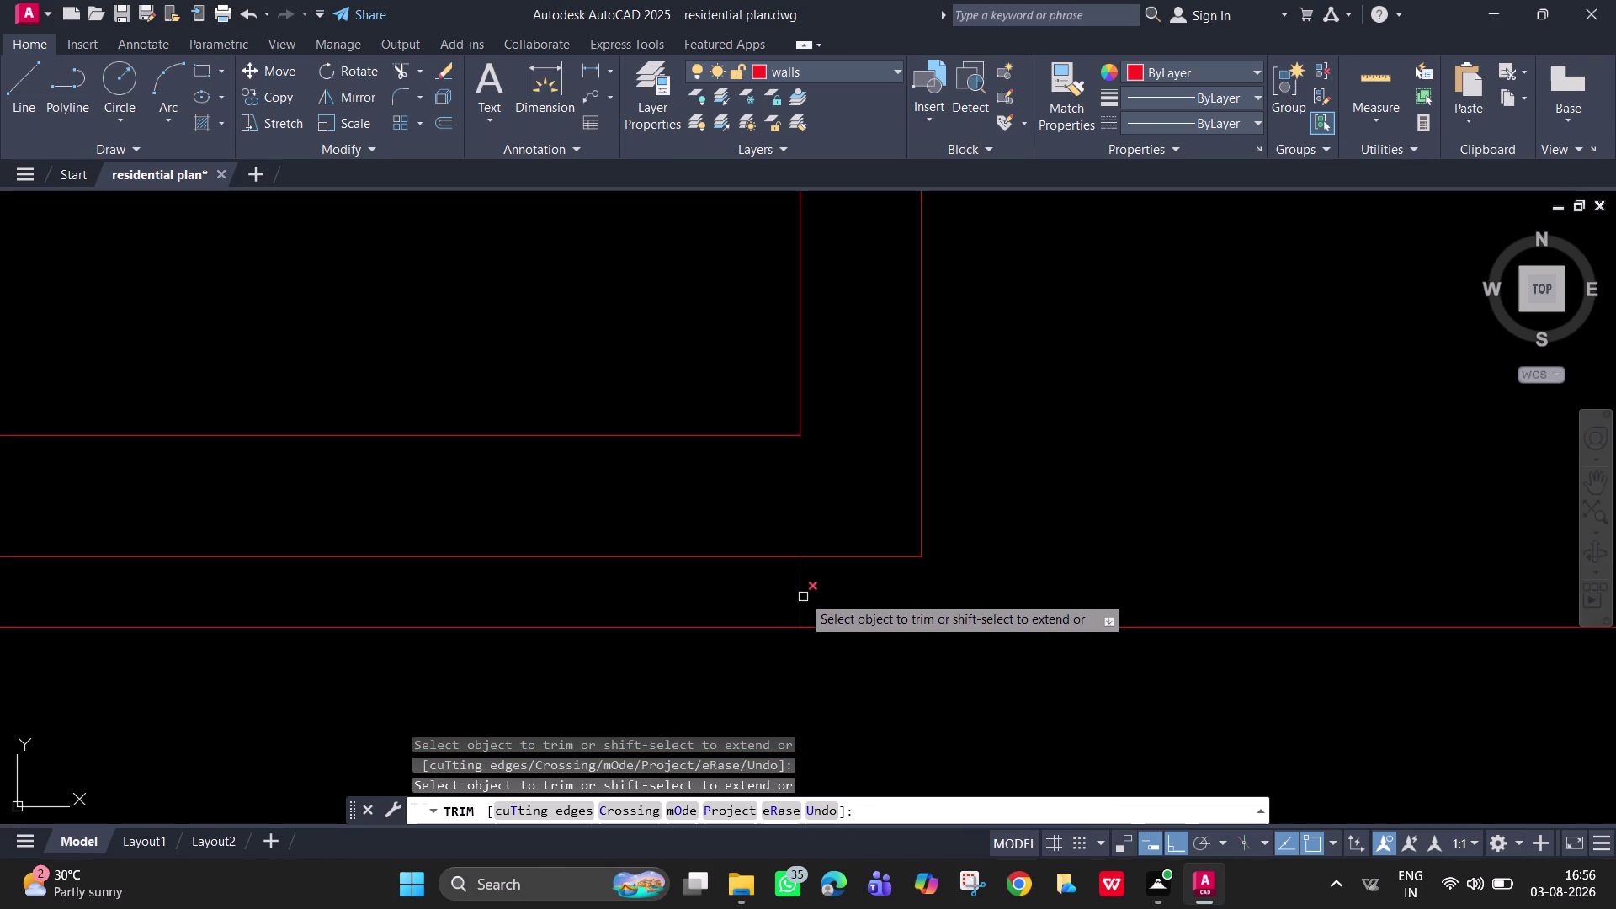
click(798, 594)
Pan over the room, exit trimming, and start OFFSET.
scroll(down, 3)
middle_drag(1002, 394, 899, 861)
middle_click(892, 647)
scroll(down, 3)
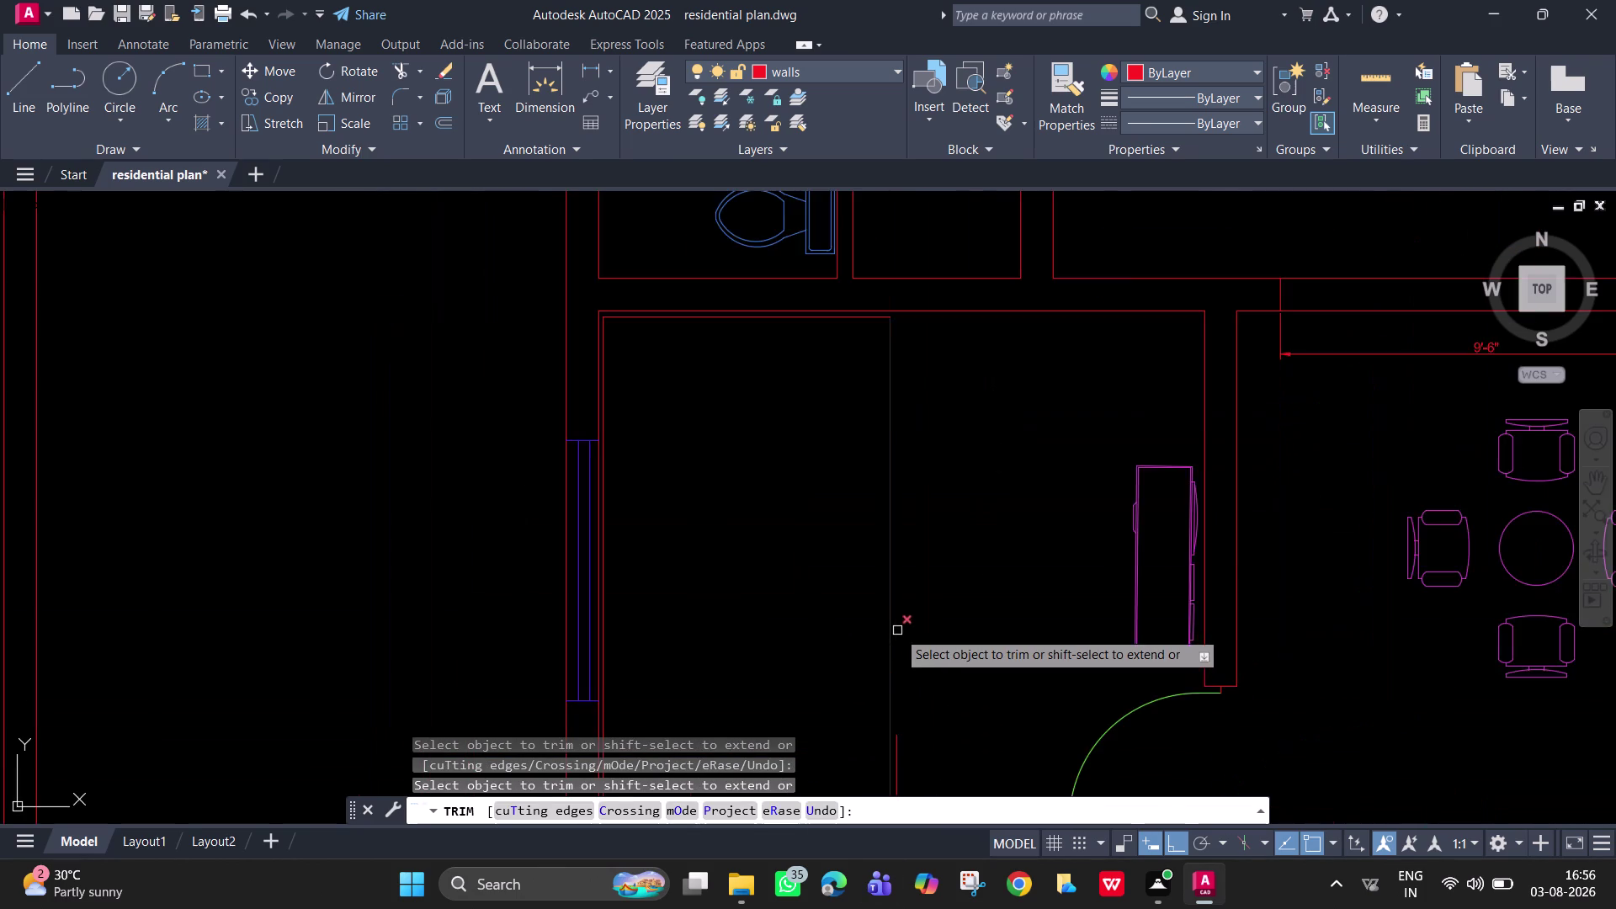
key(Escape)
scroll(up, 3)
key(space)
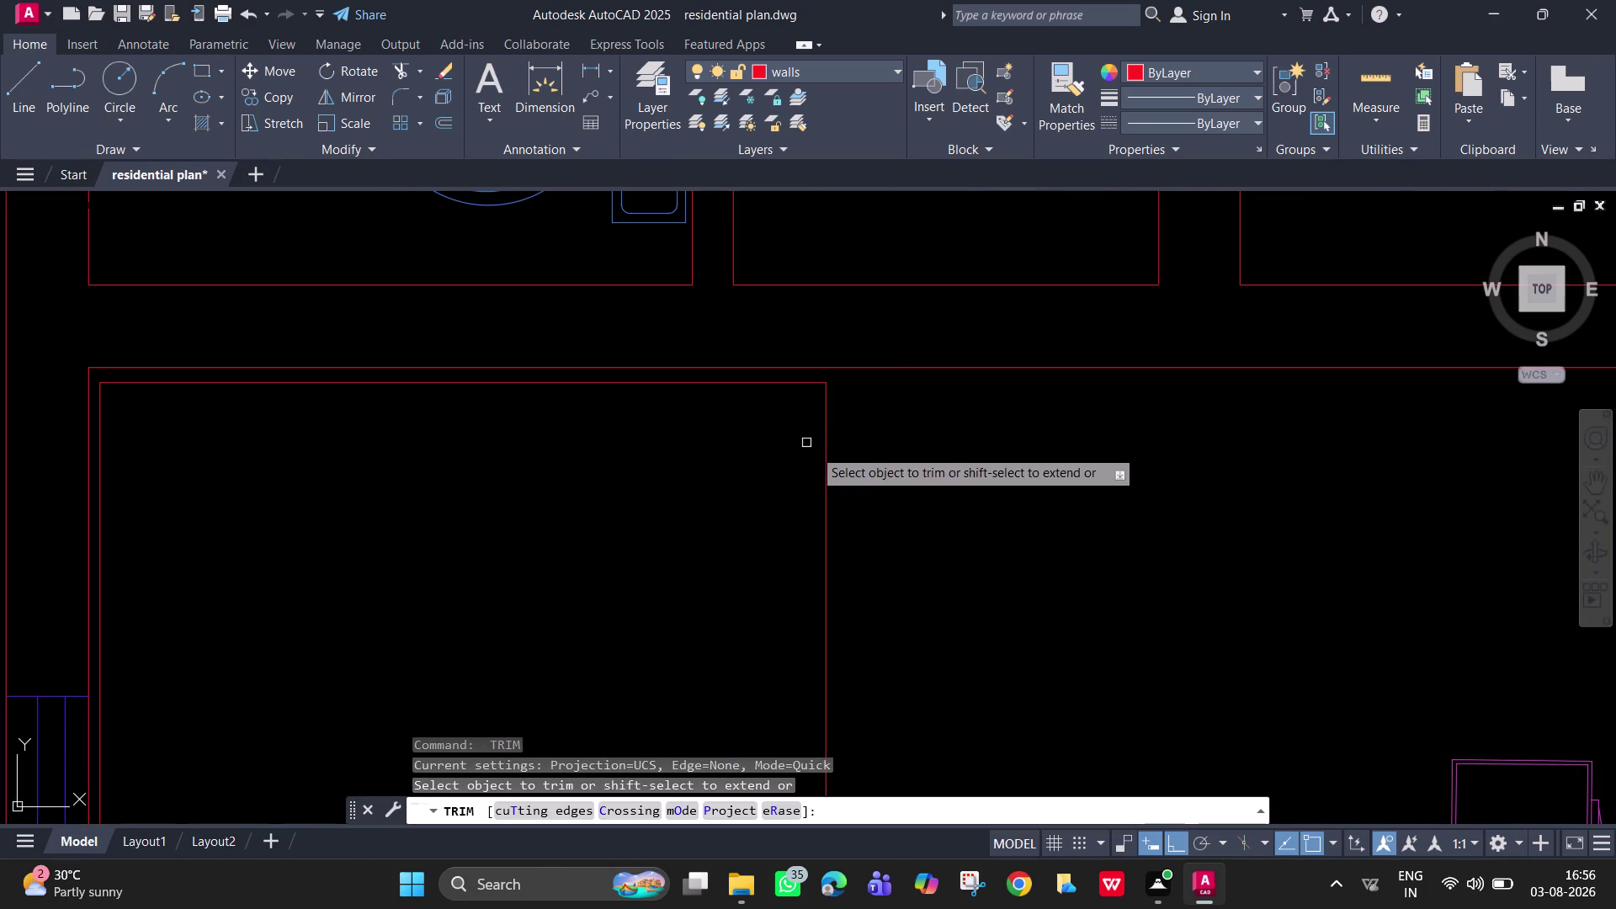
key(Escape)
key(o)
key(Return)
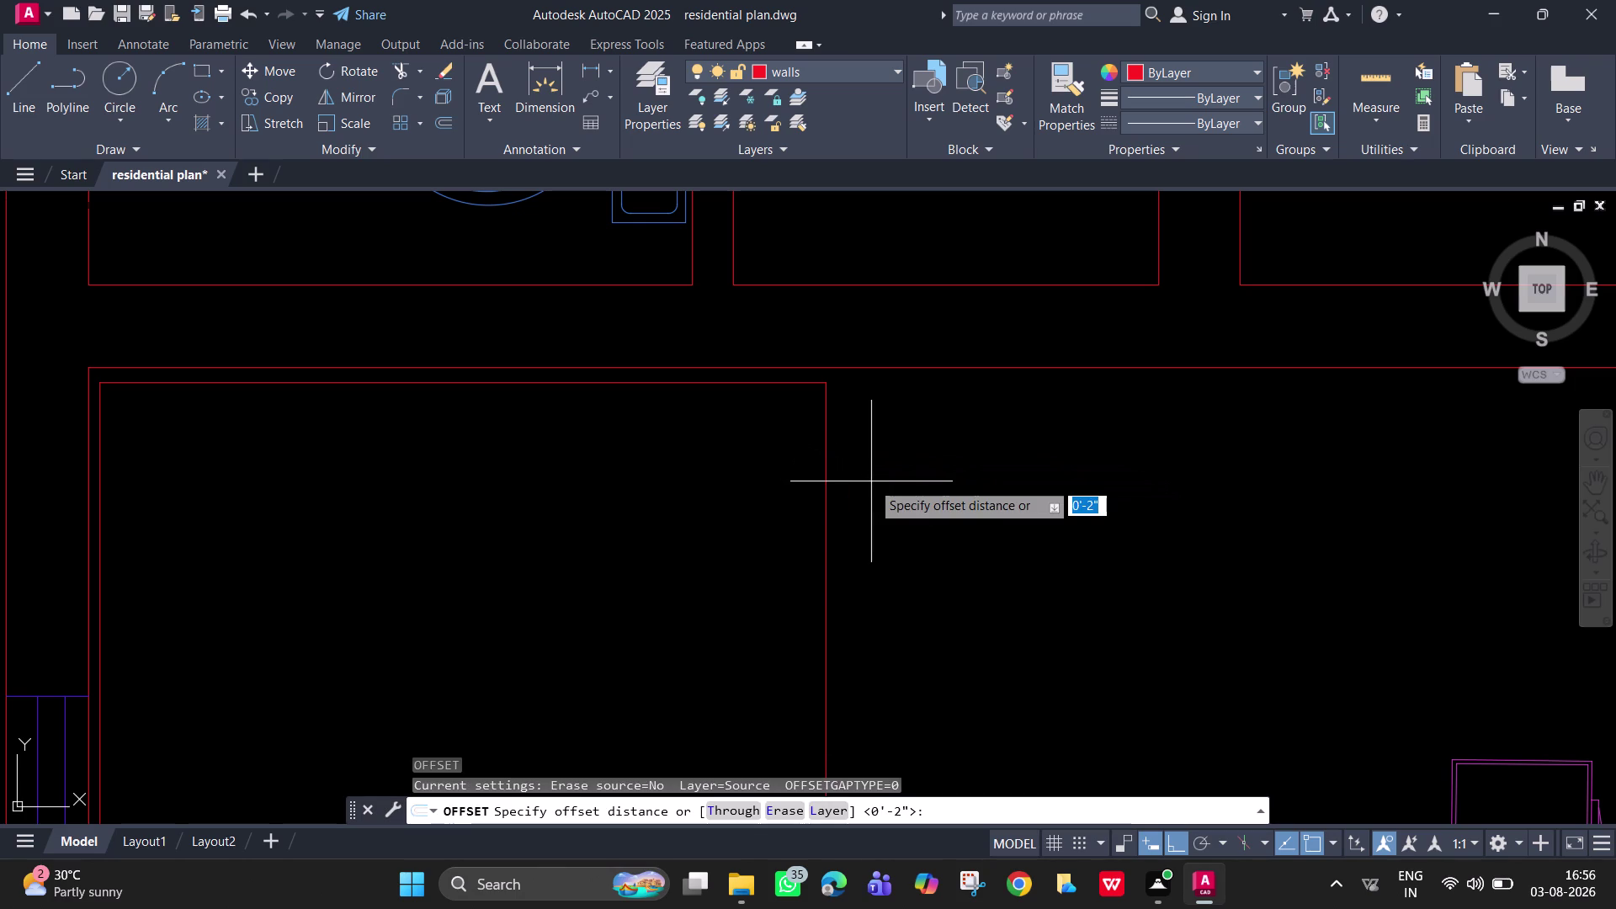
key(2)
key(shift+quotedbl)
key(Return)
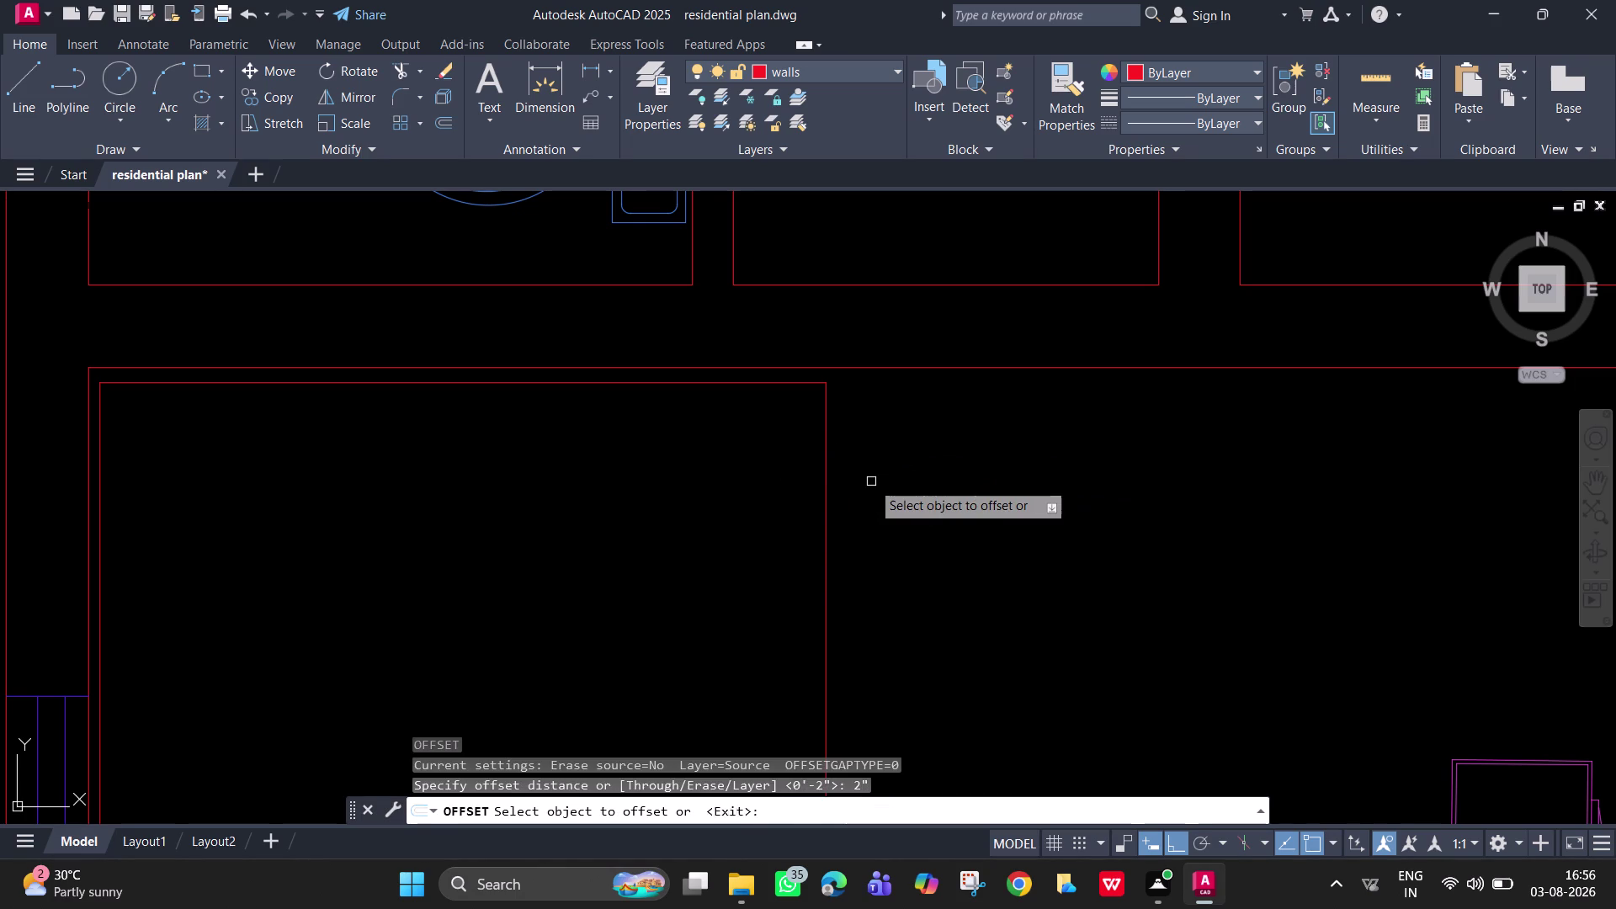
click(825, 468)
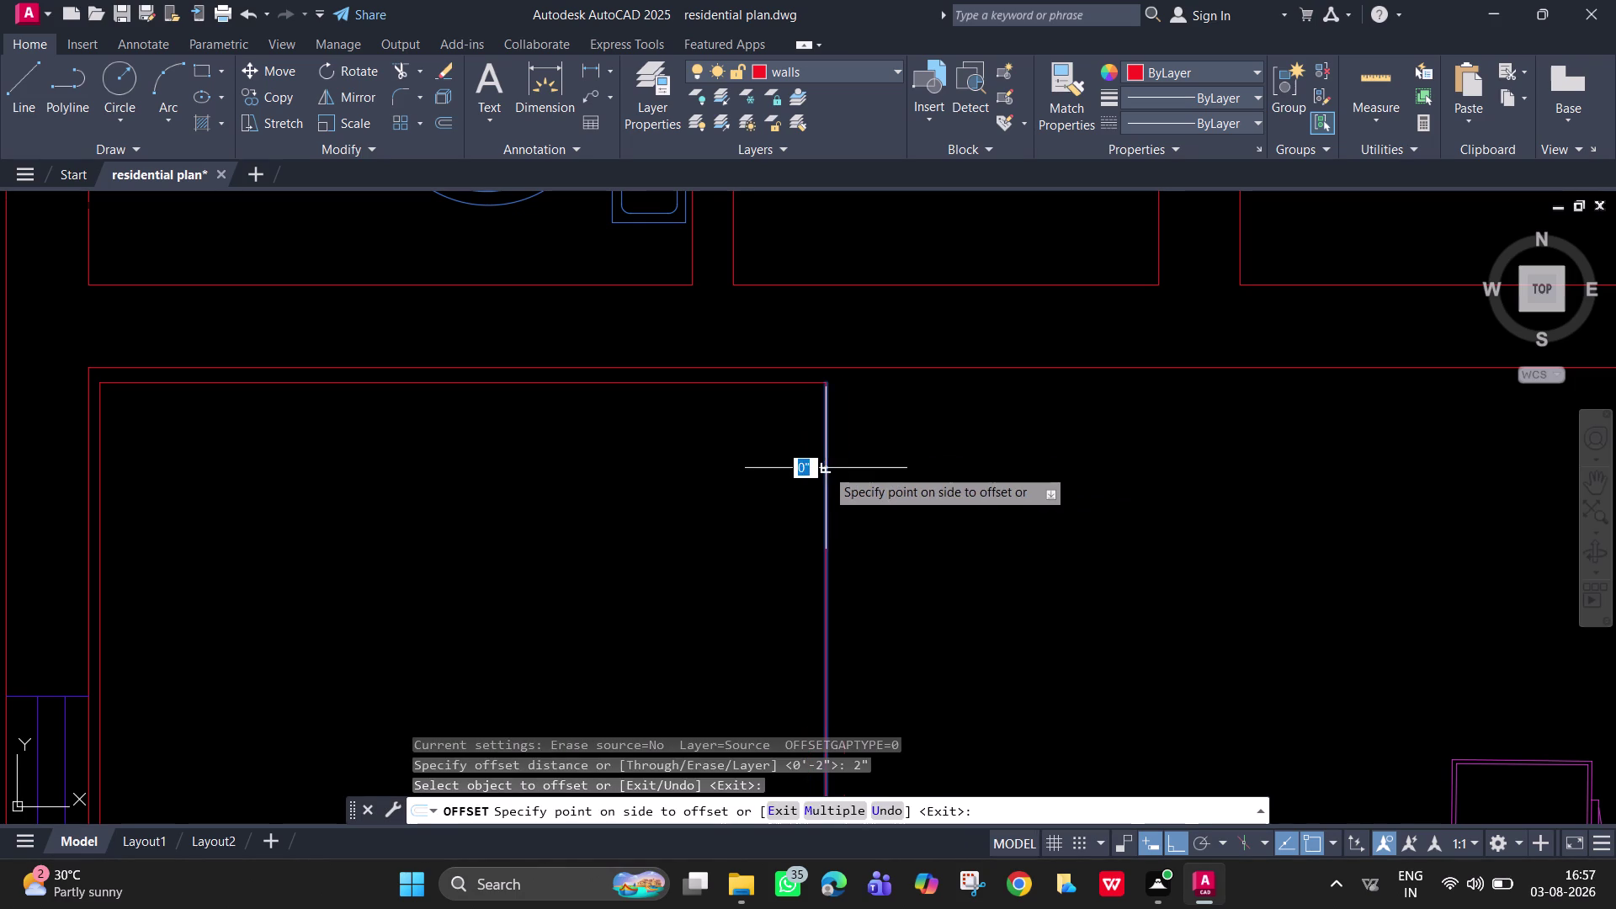
click(889, 510)
key(Escape)
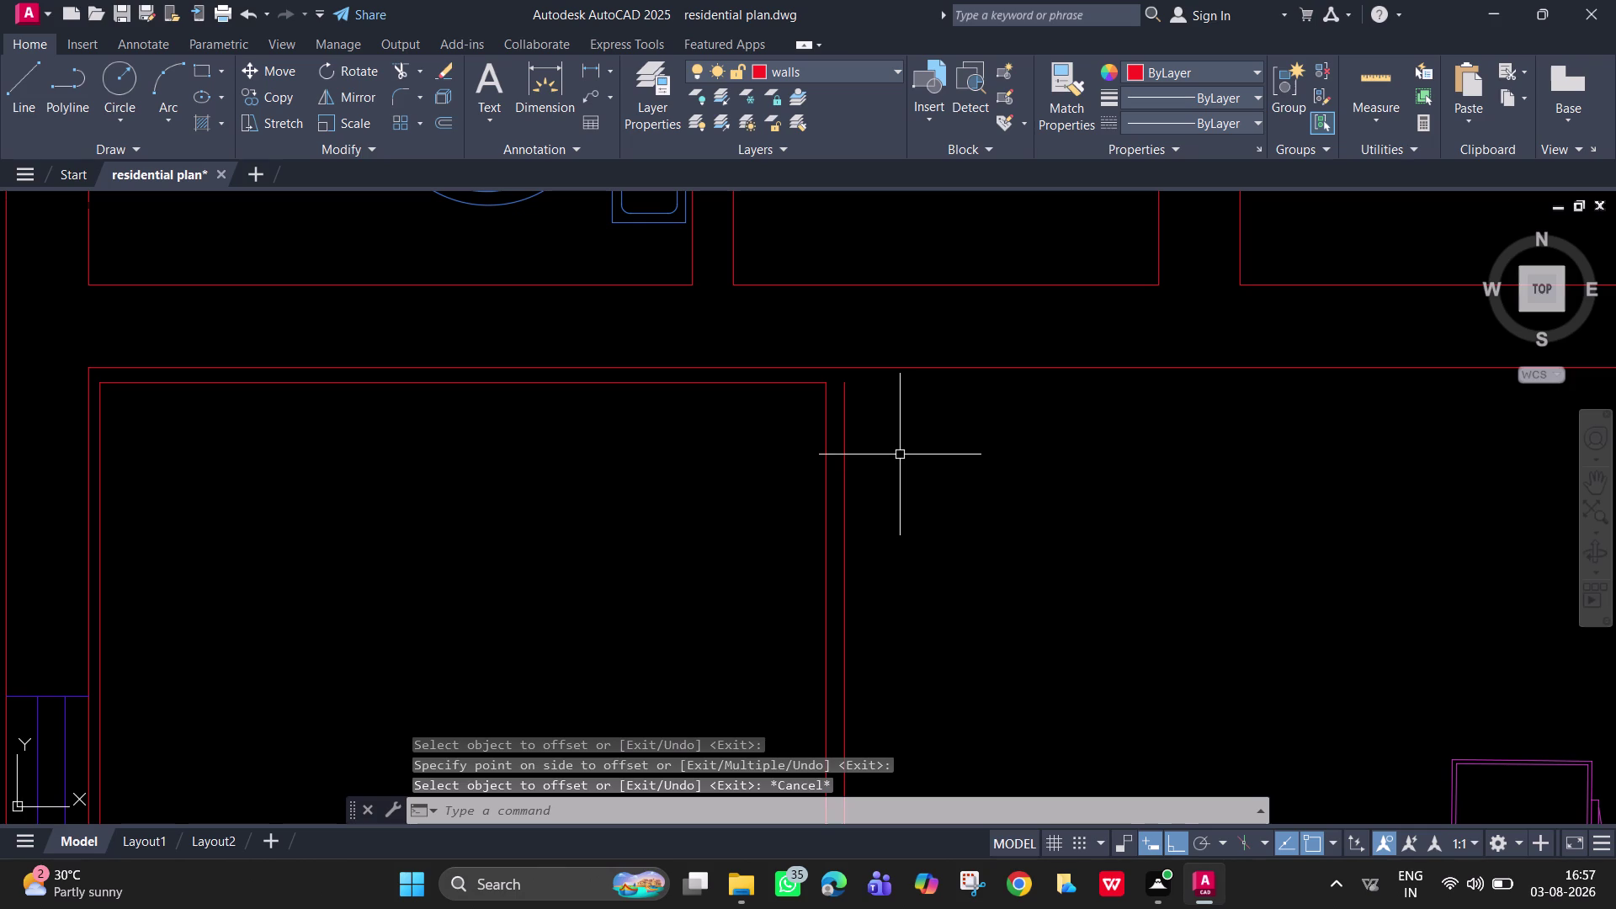
key(space)
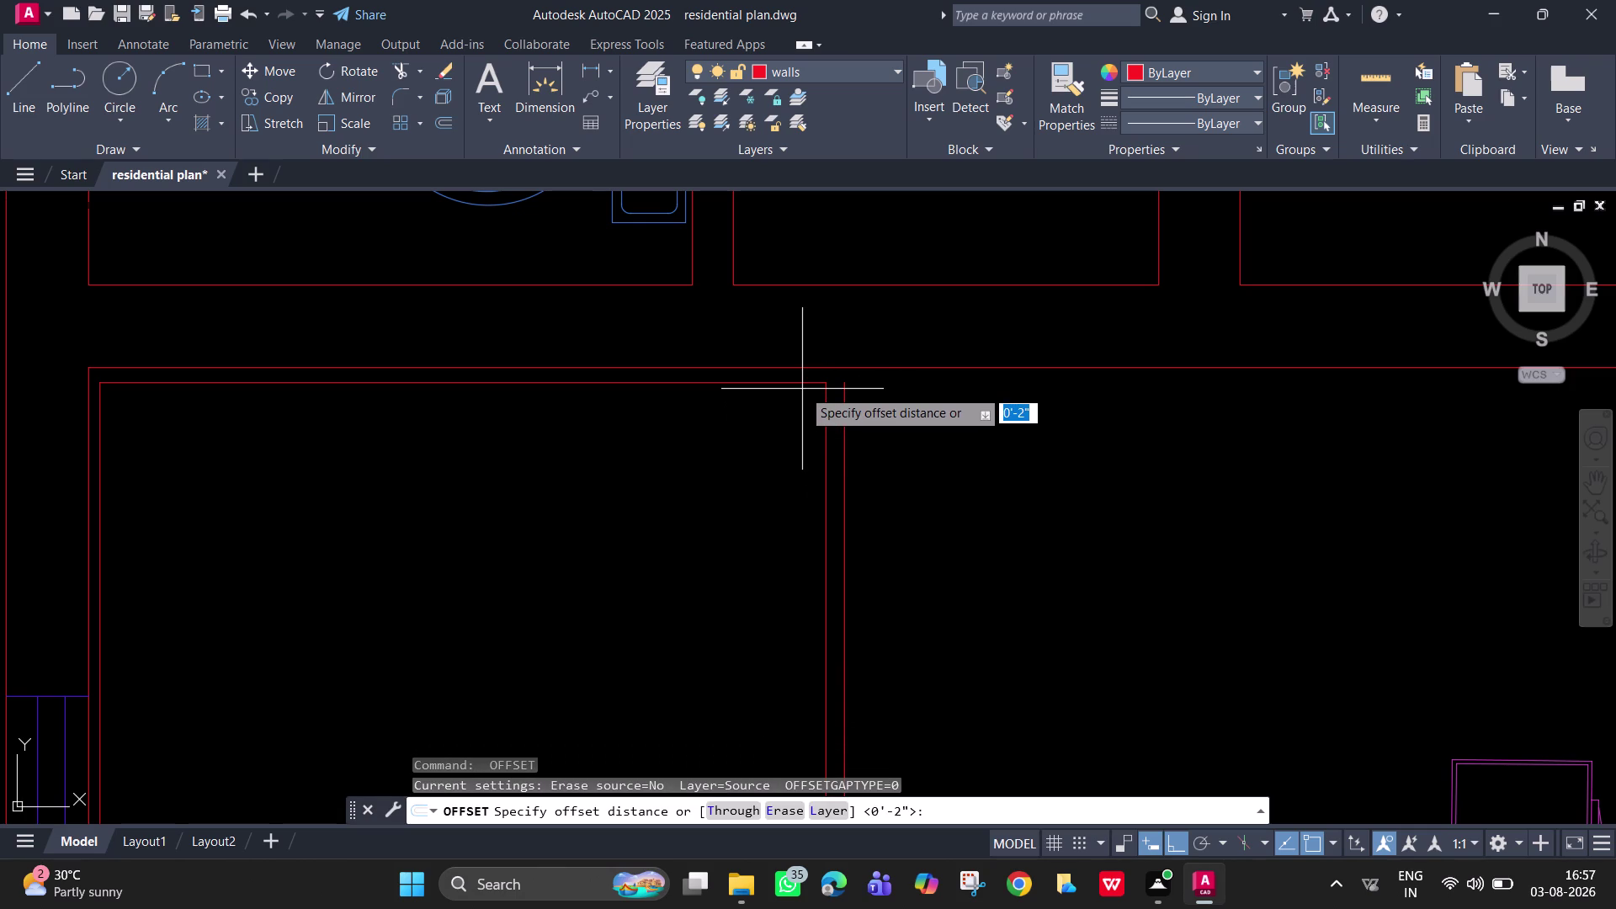
text(2)
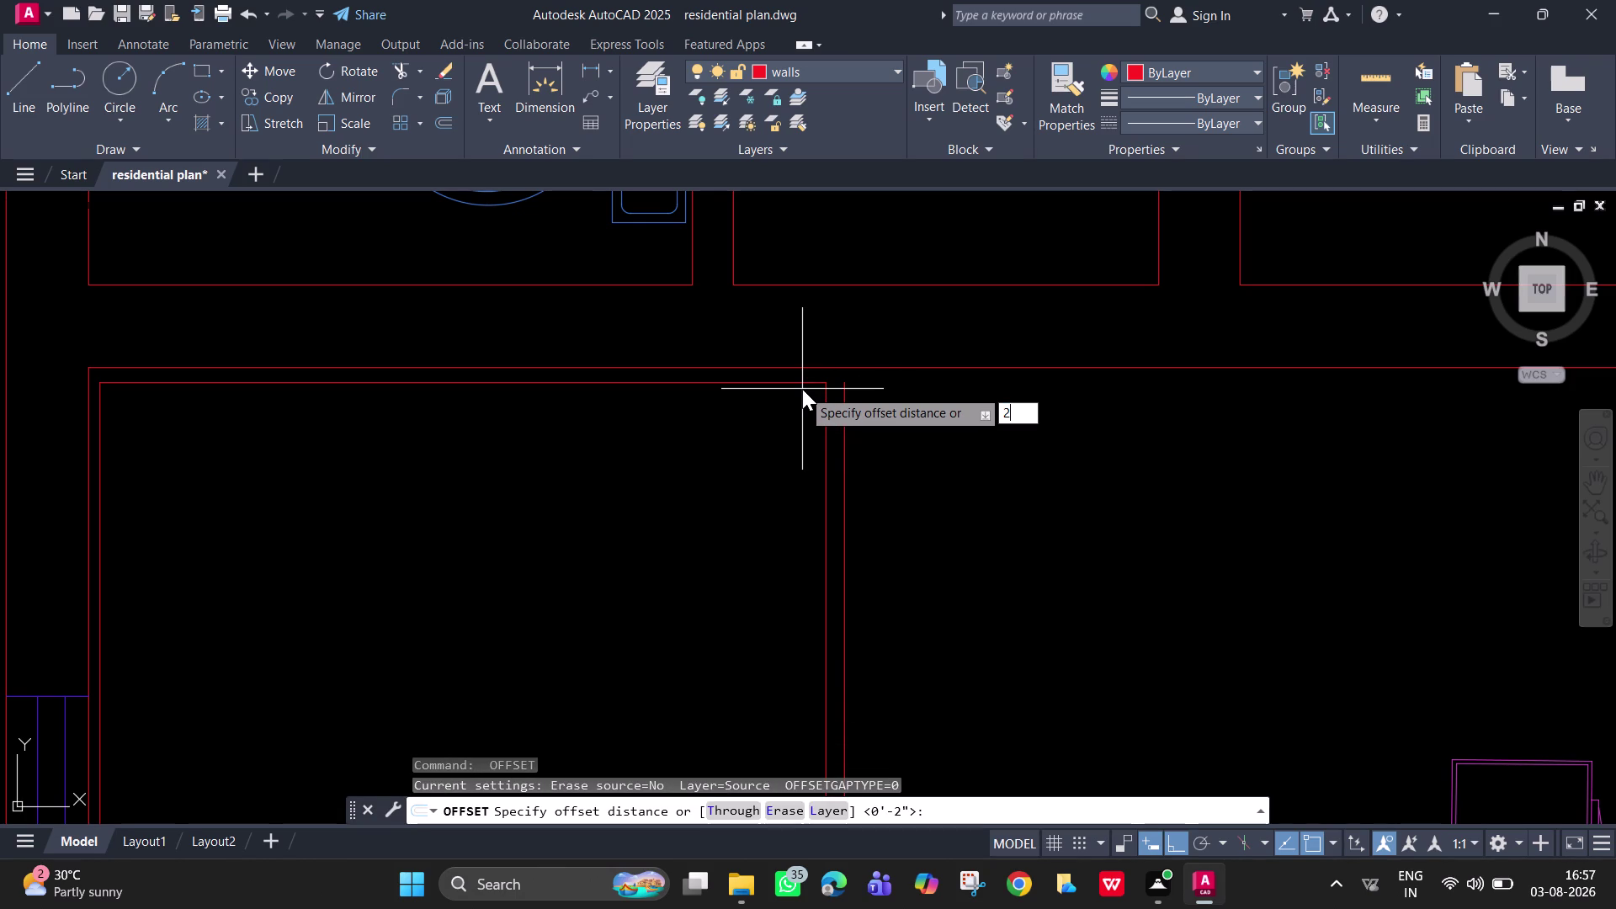
text(")
key(Return)
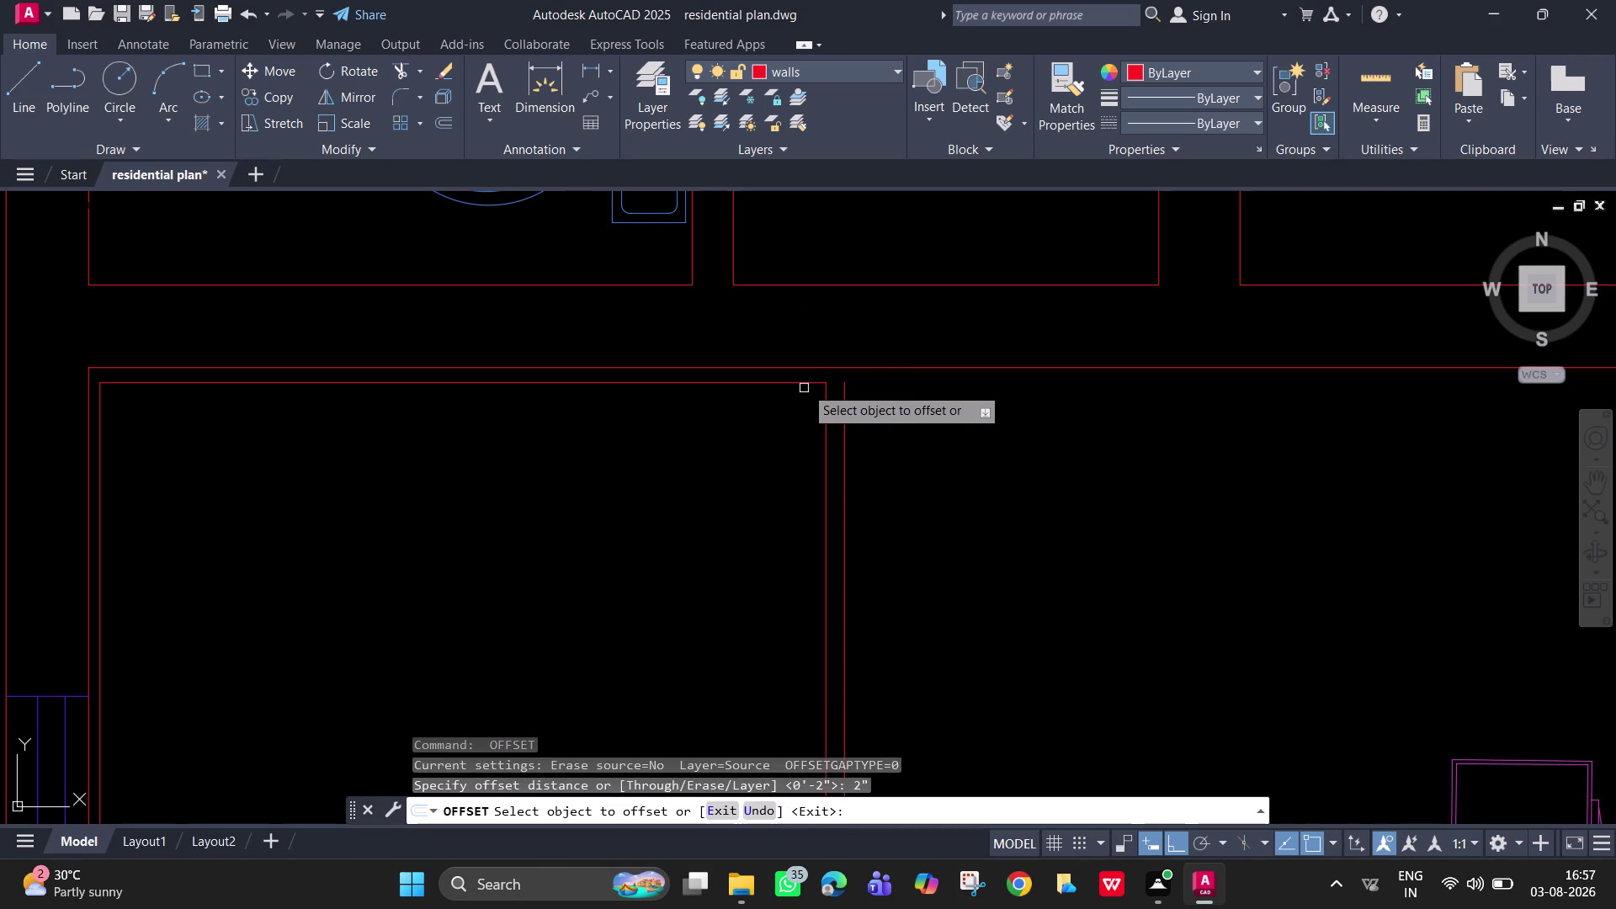
click(809, 384)
click(803, 463)
scroll(down, 3)
middle_drag(803, 480, 1002, 31)
scroll(up, 3)
scroll(up, 3)
scroll(down, 3)
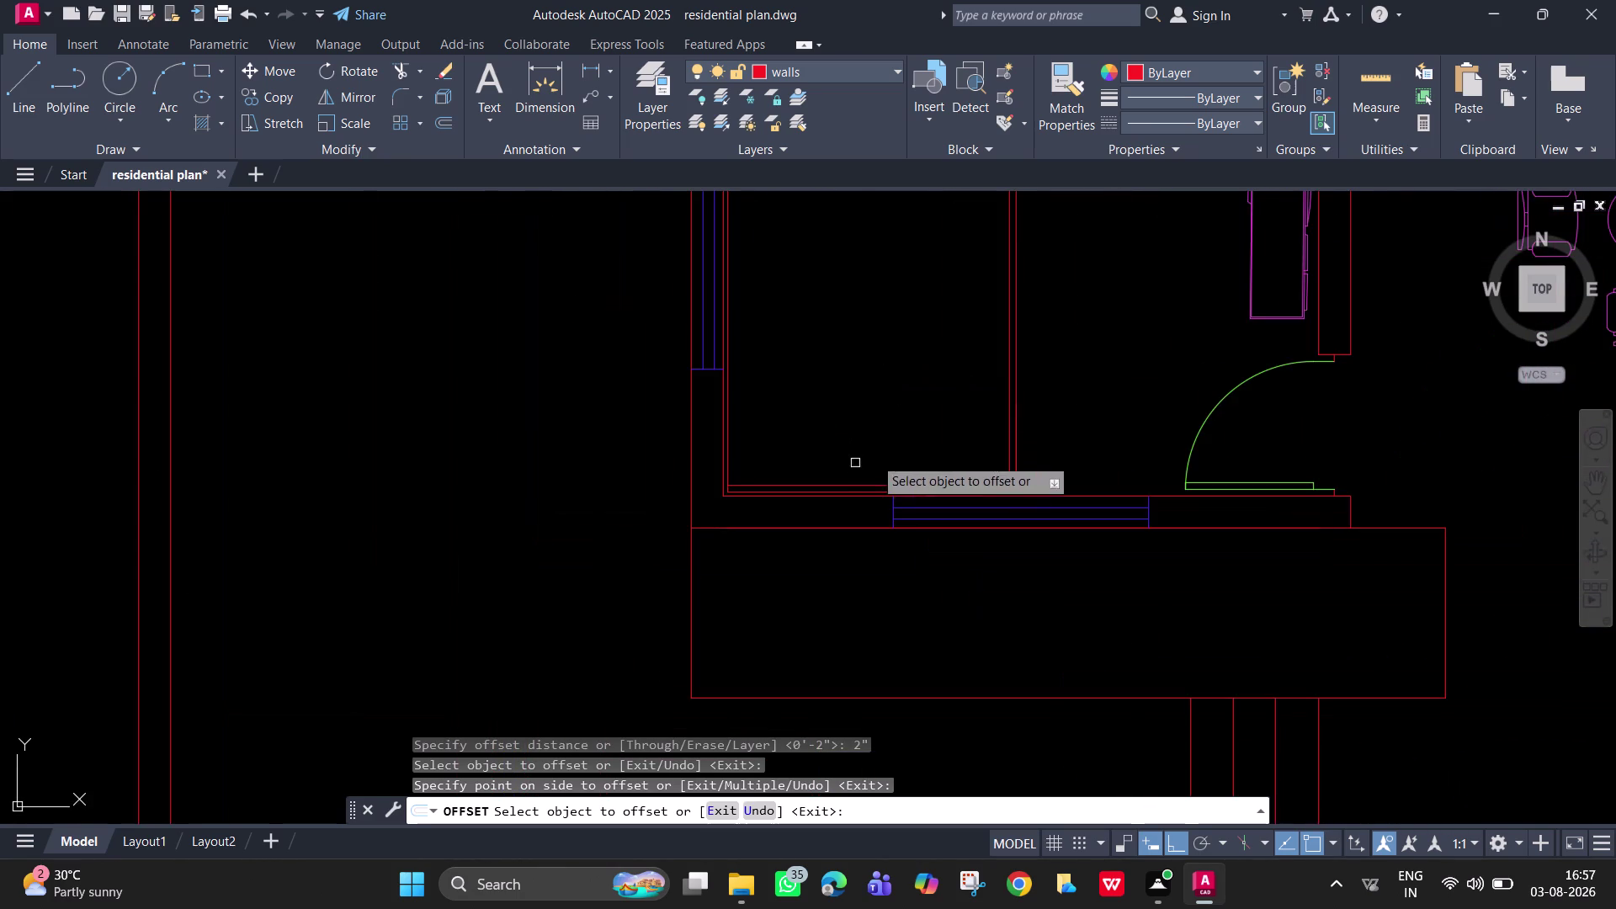
middle_drag(980, 357, 915, 605)
middle_click(916, 605)
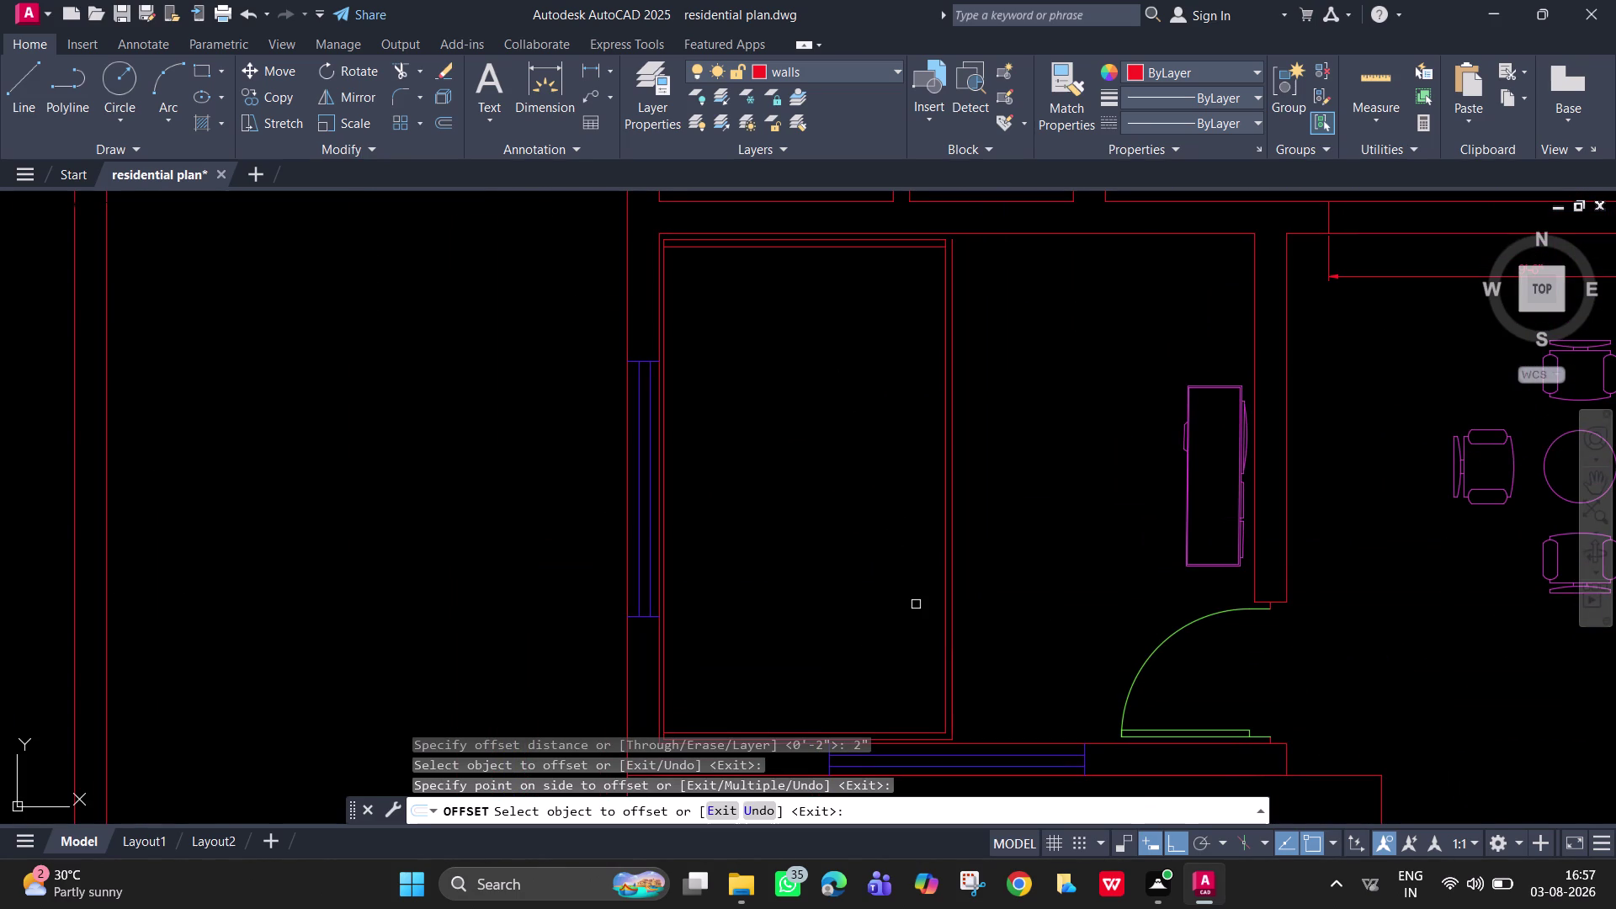
click(662, 319)
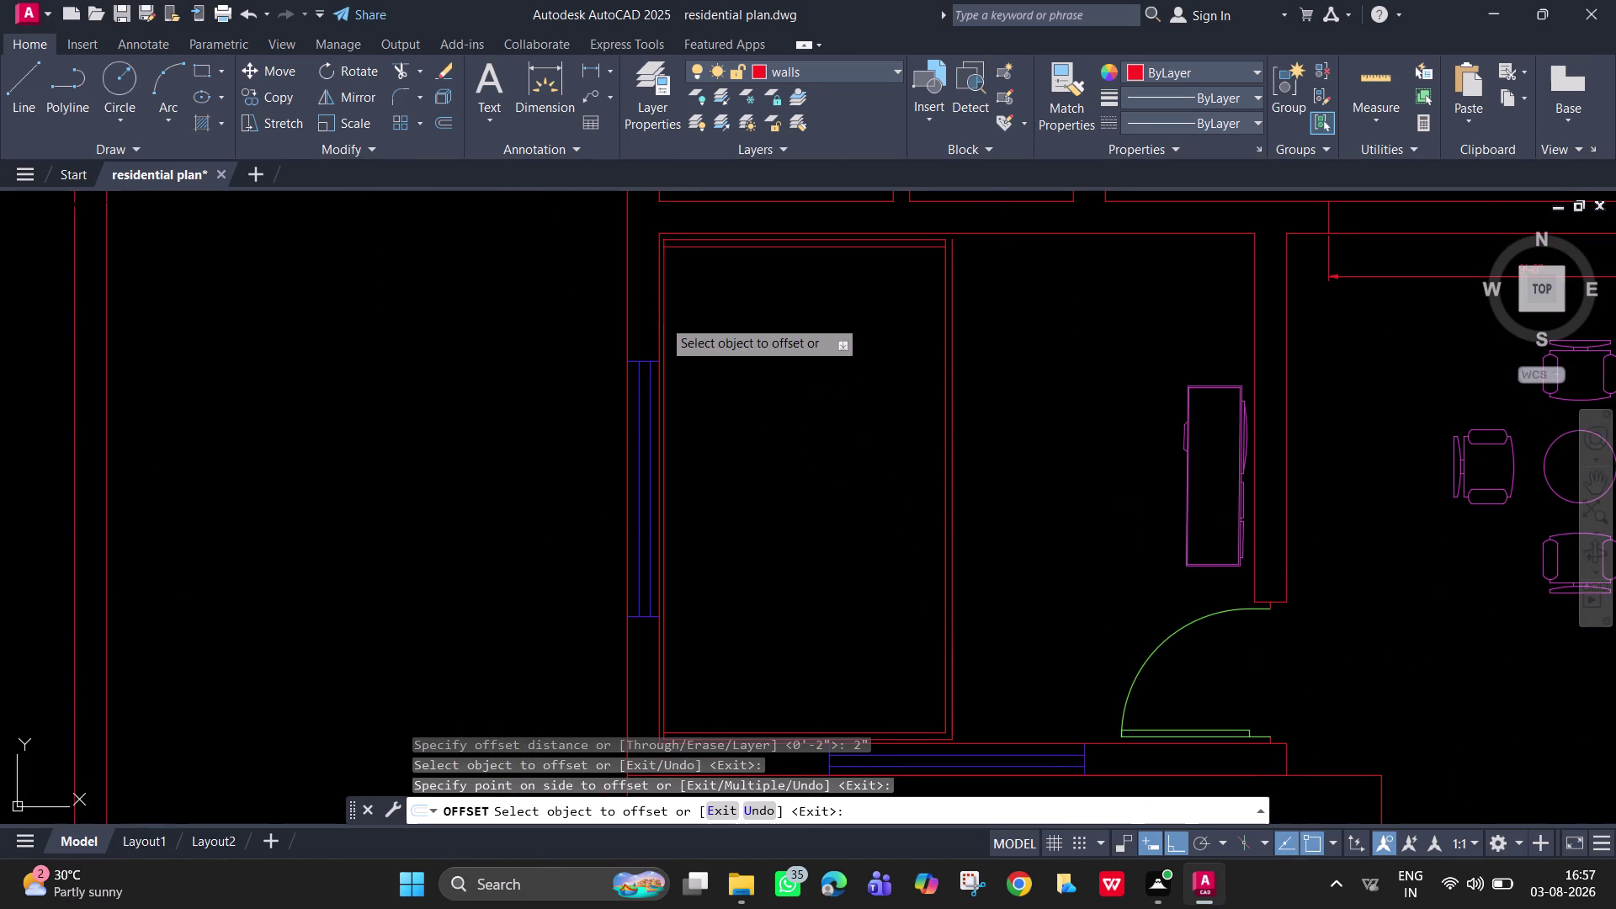
click(733, 325)
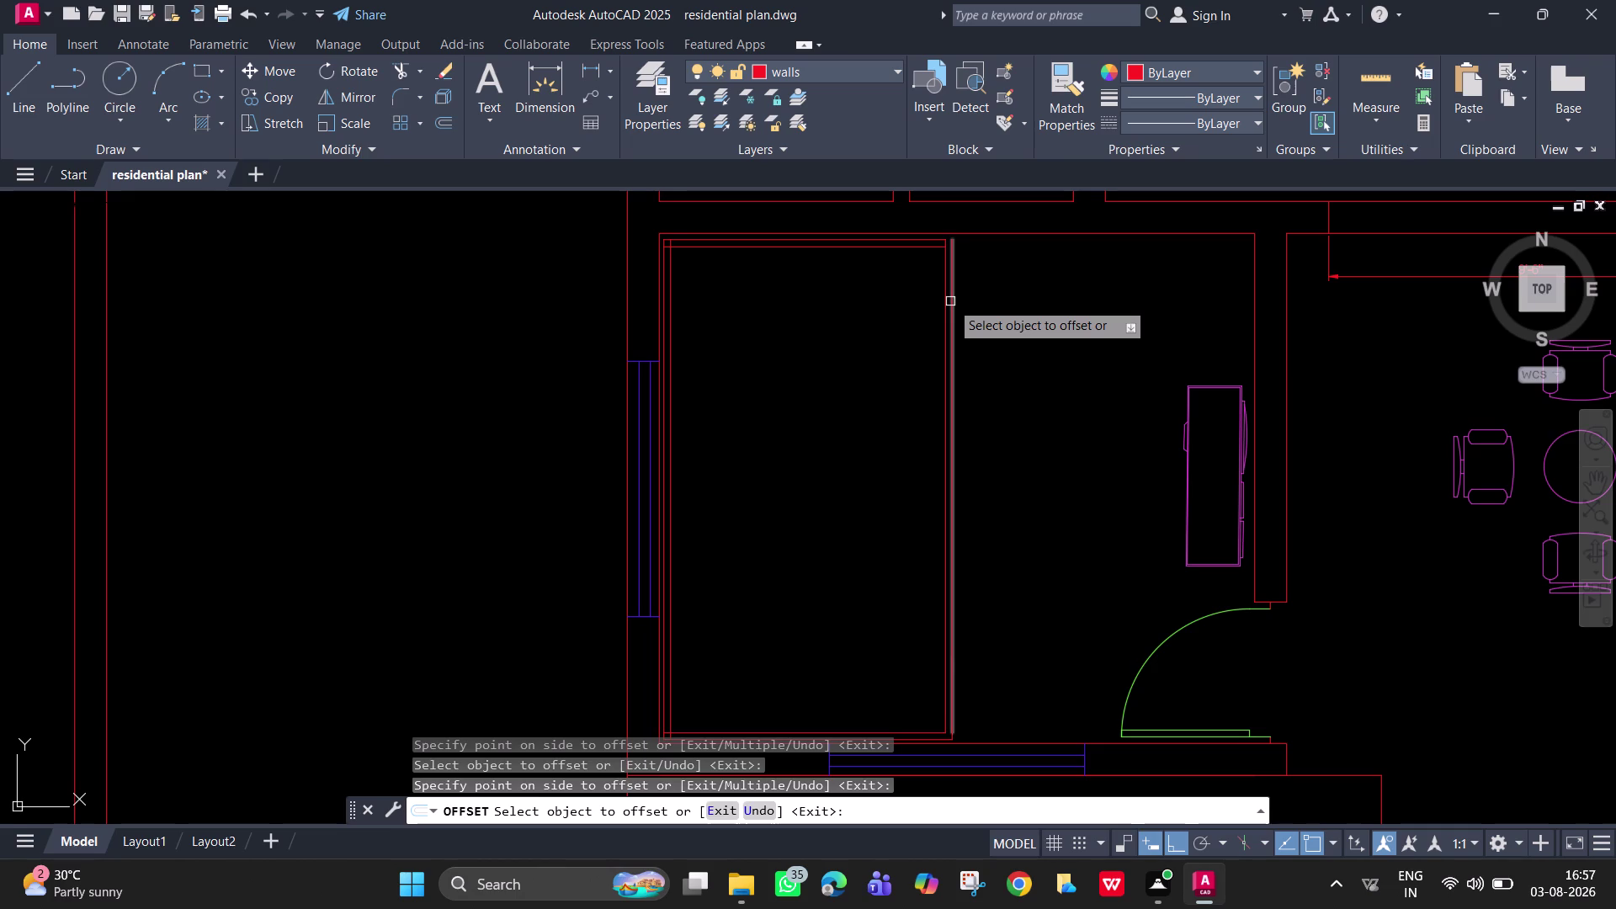
click(941, 301)
click(902, 302)
key(Escape)
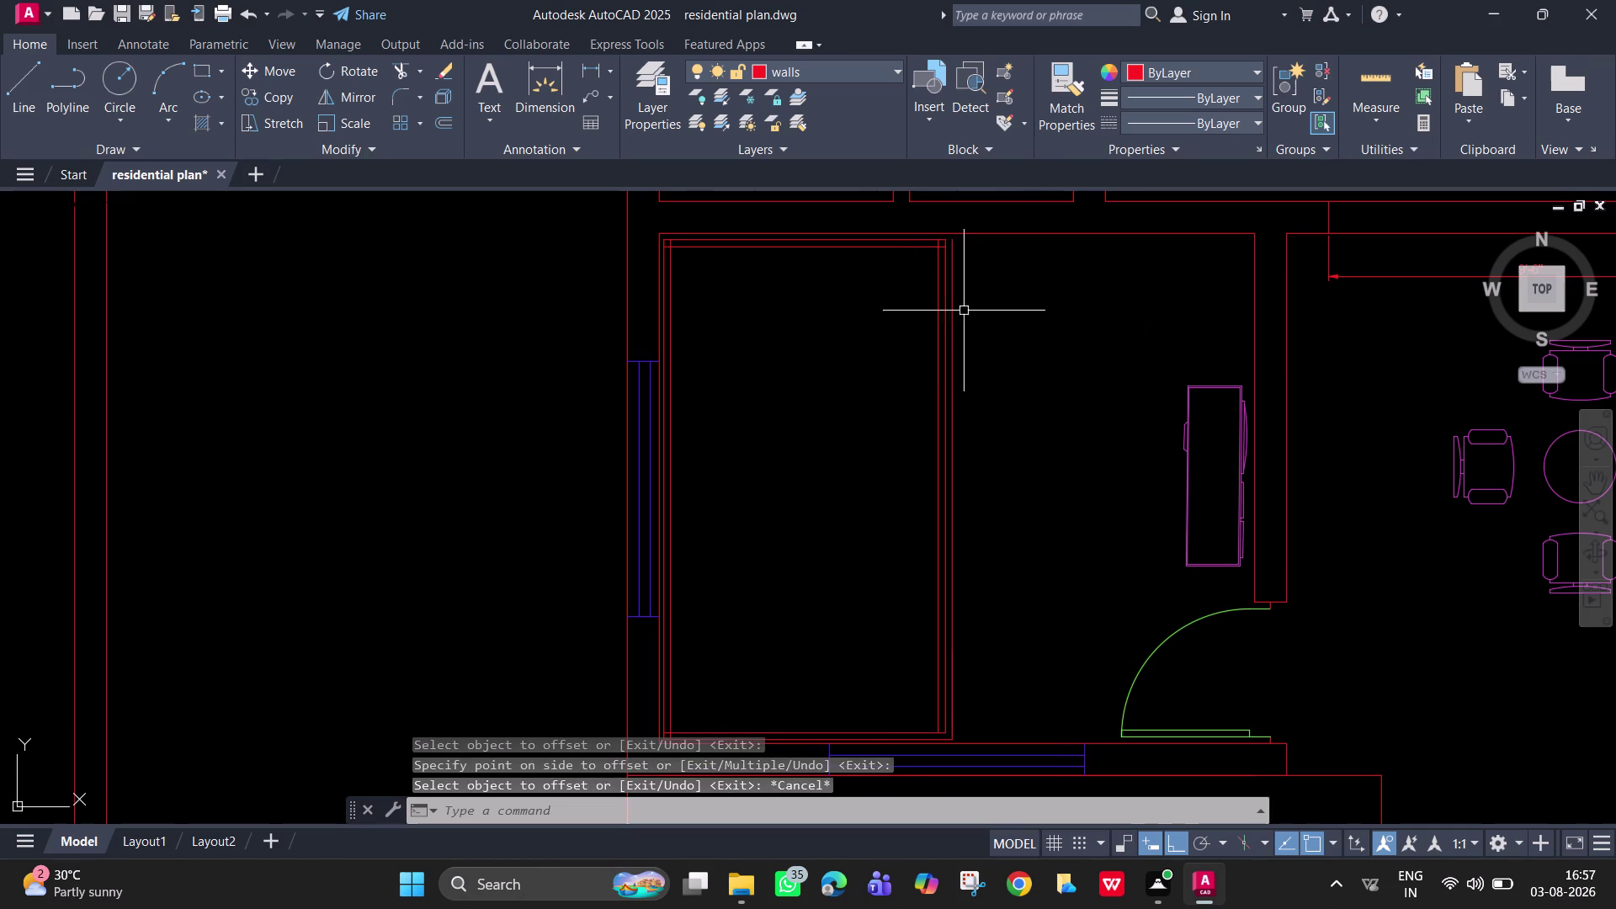
click(949, 303)
key(Delete)
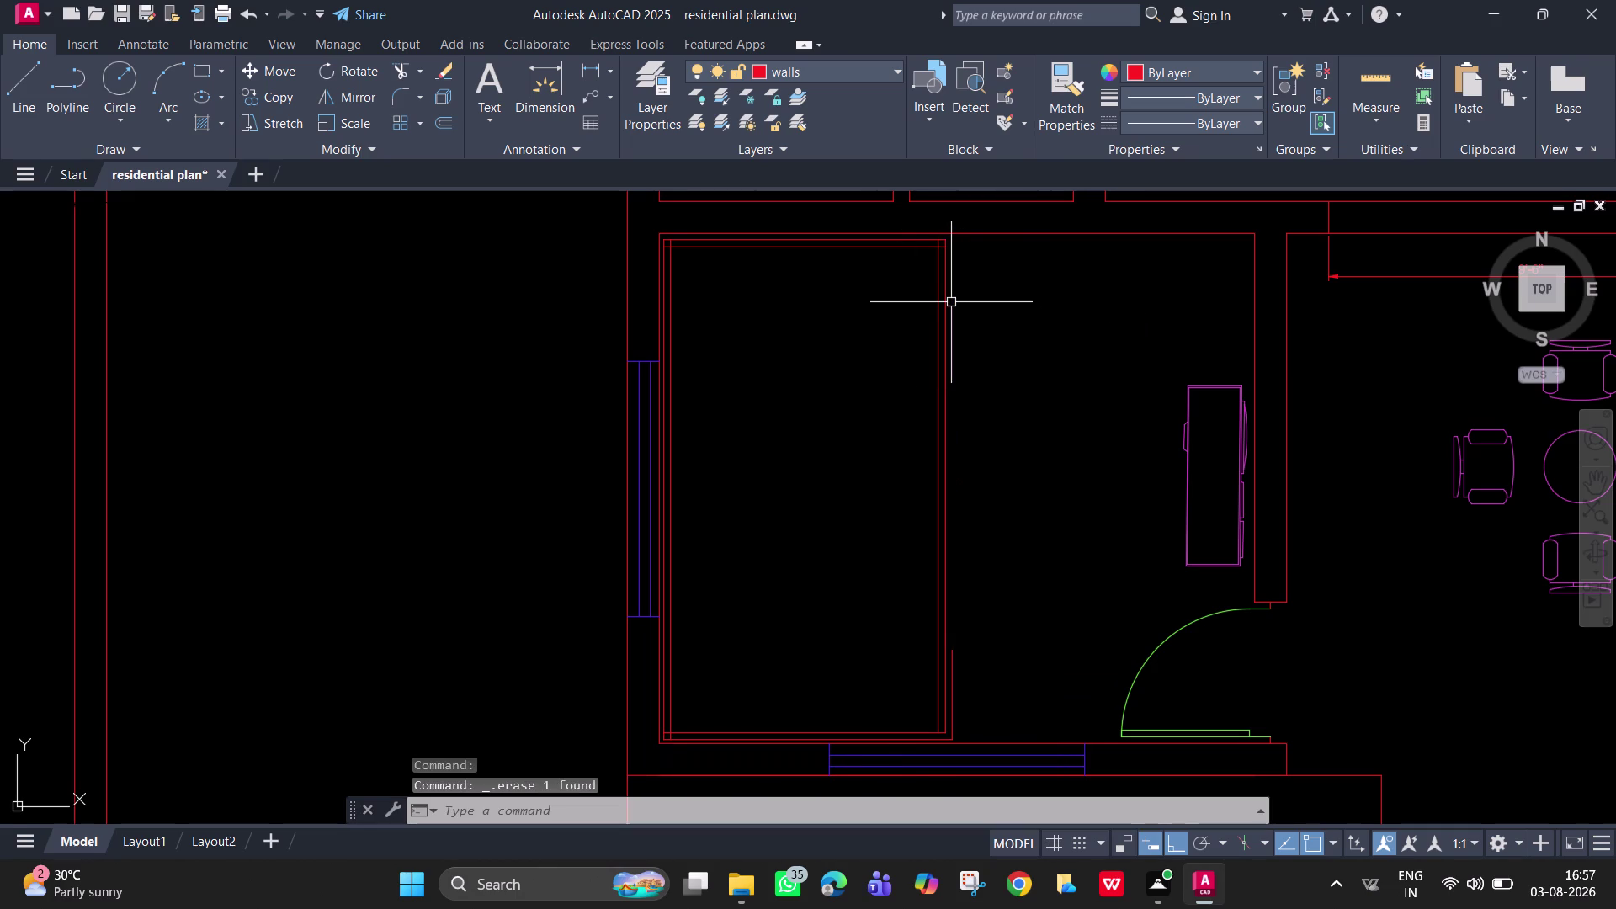
Trim the overhanging line ends at the room's top-left corner.
scroll(up, 3)
middle_drag(910, 291, 811, 635)
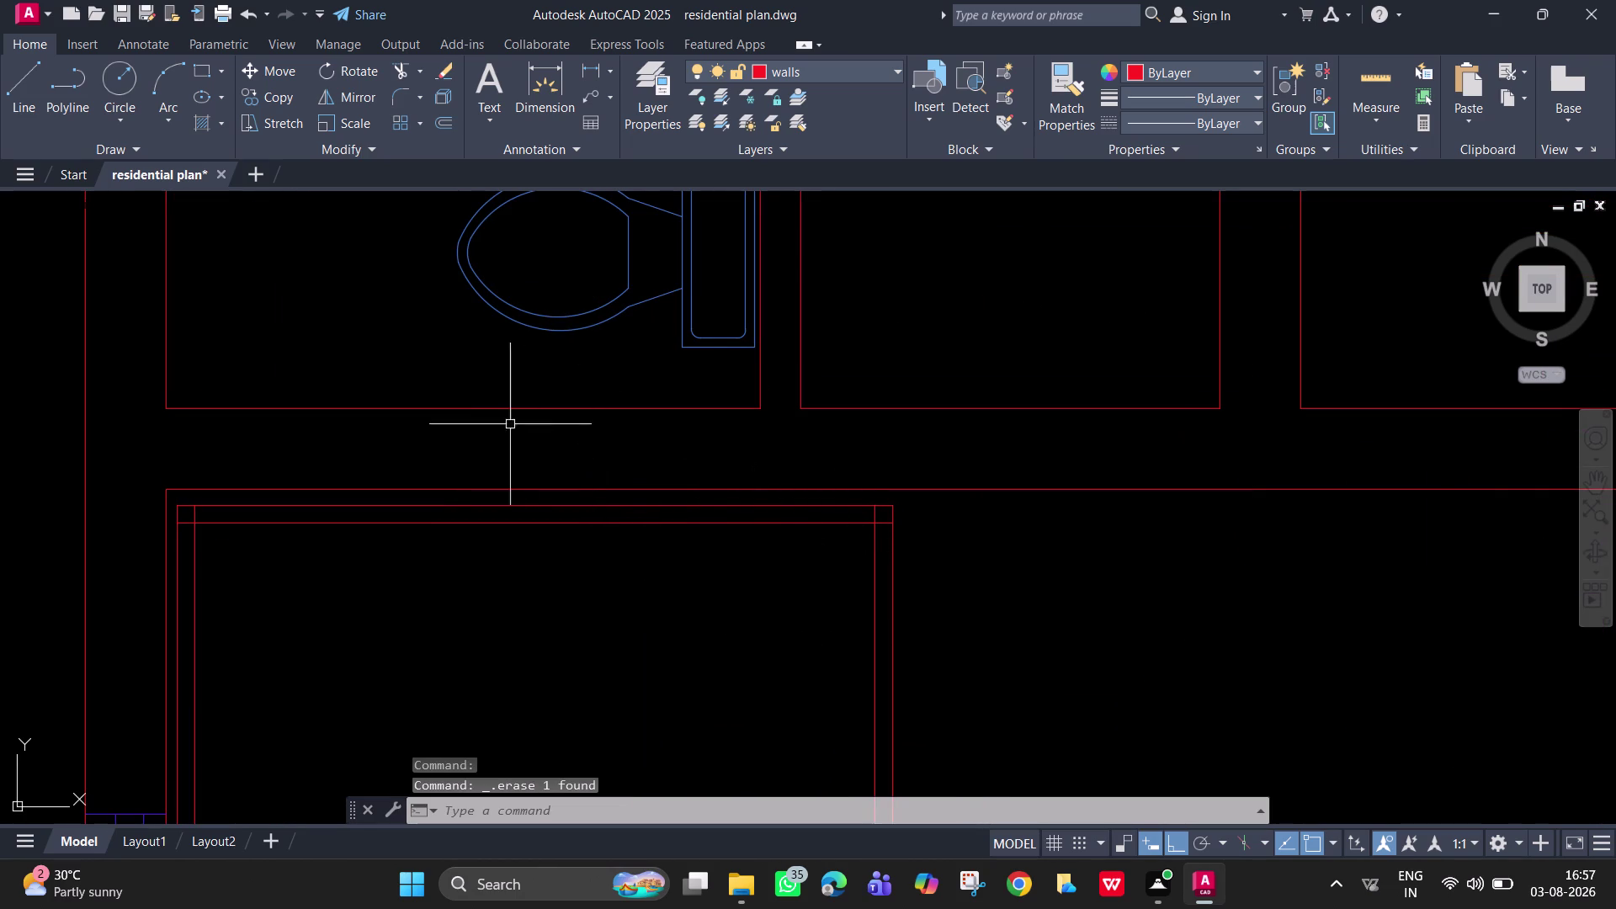
middle_drag(299, 561, 605, 506)
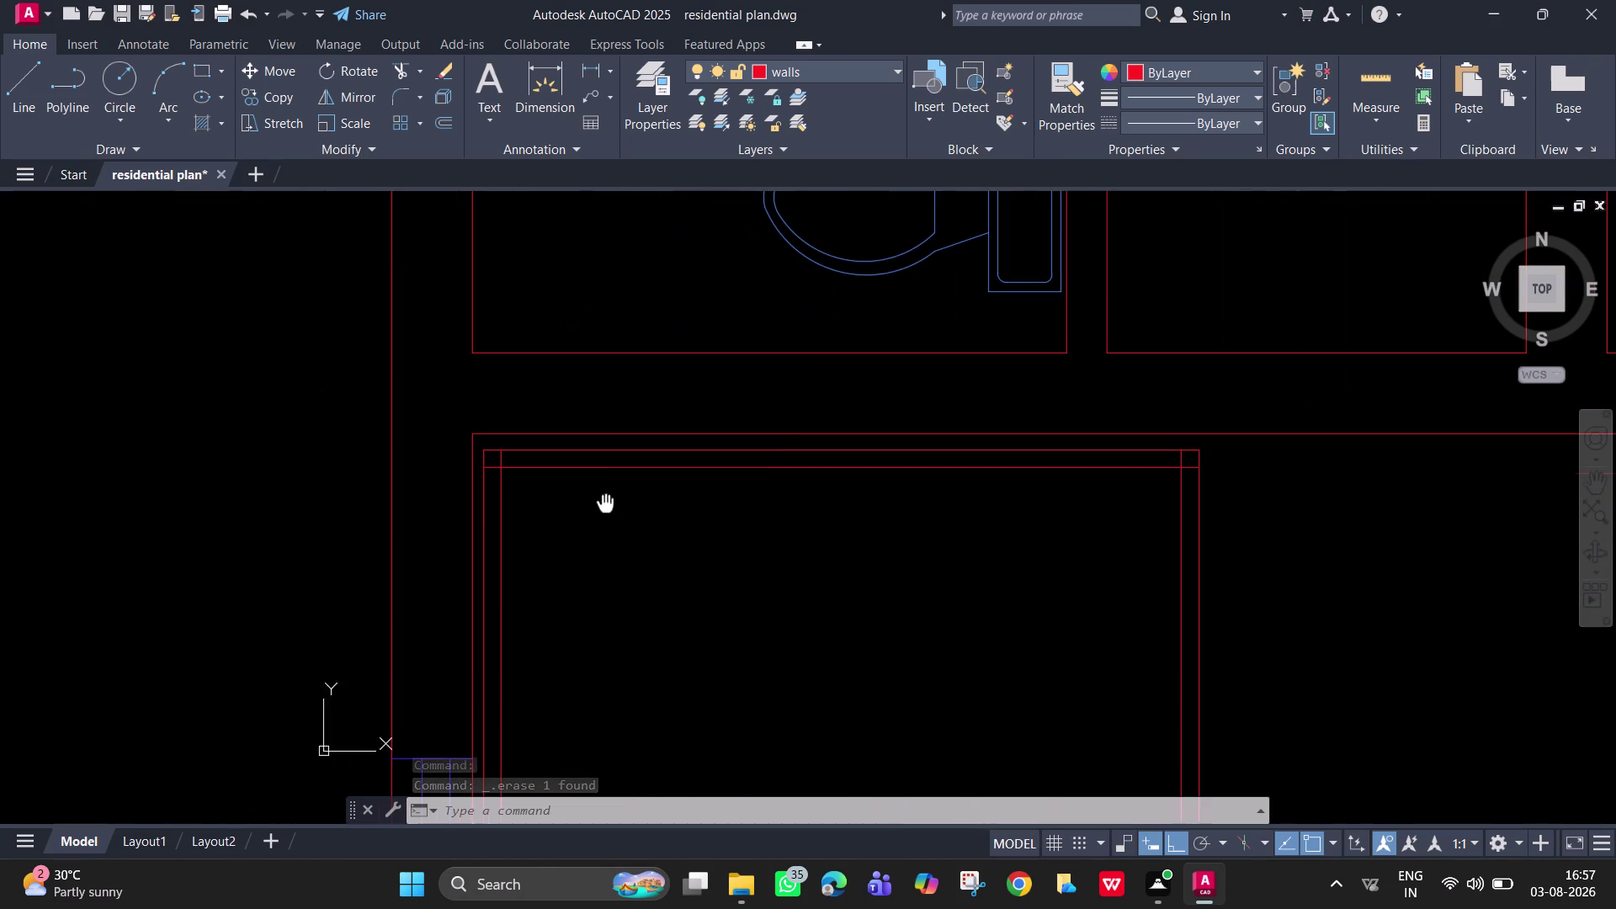
middle_drag(605, 506, 605, 505)
scroll(up, 3)
middle_drag(483, 507, 463, 500)
text(tr)
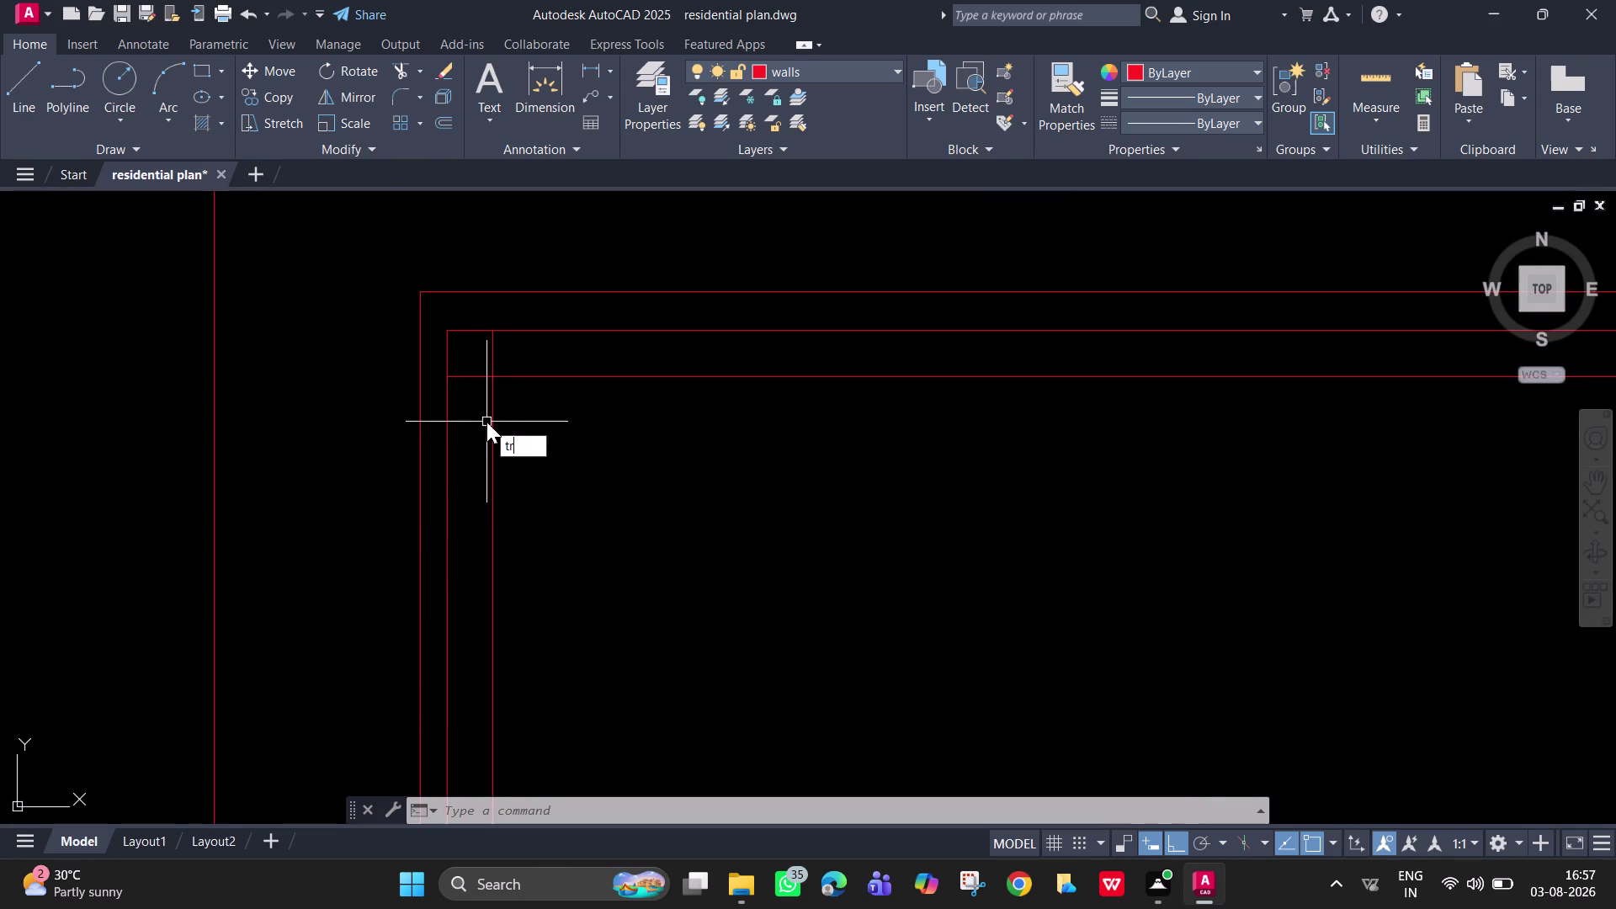
key(space)
click(496, 358)
click(456, 391)
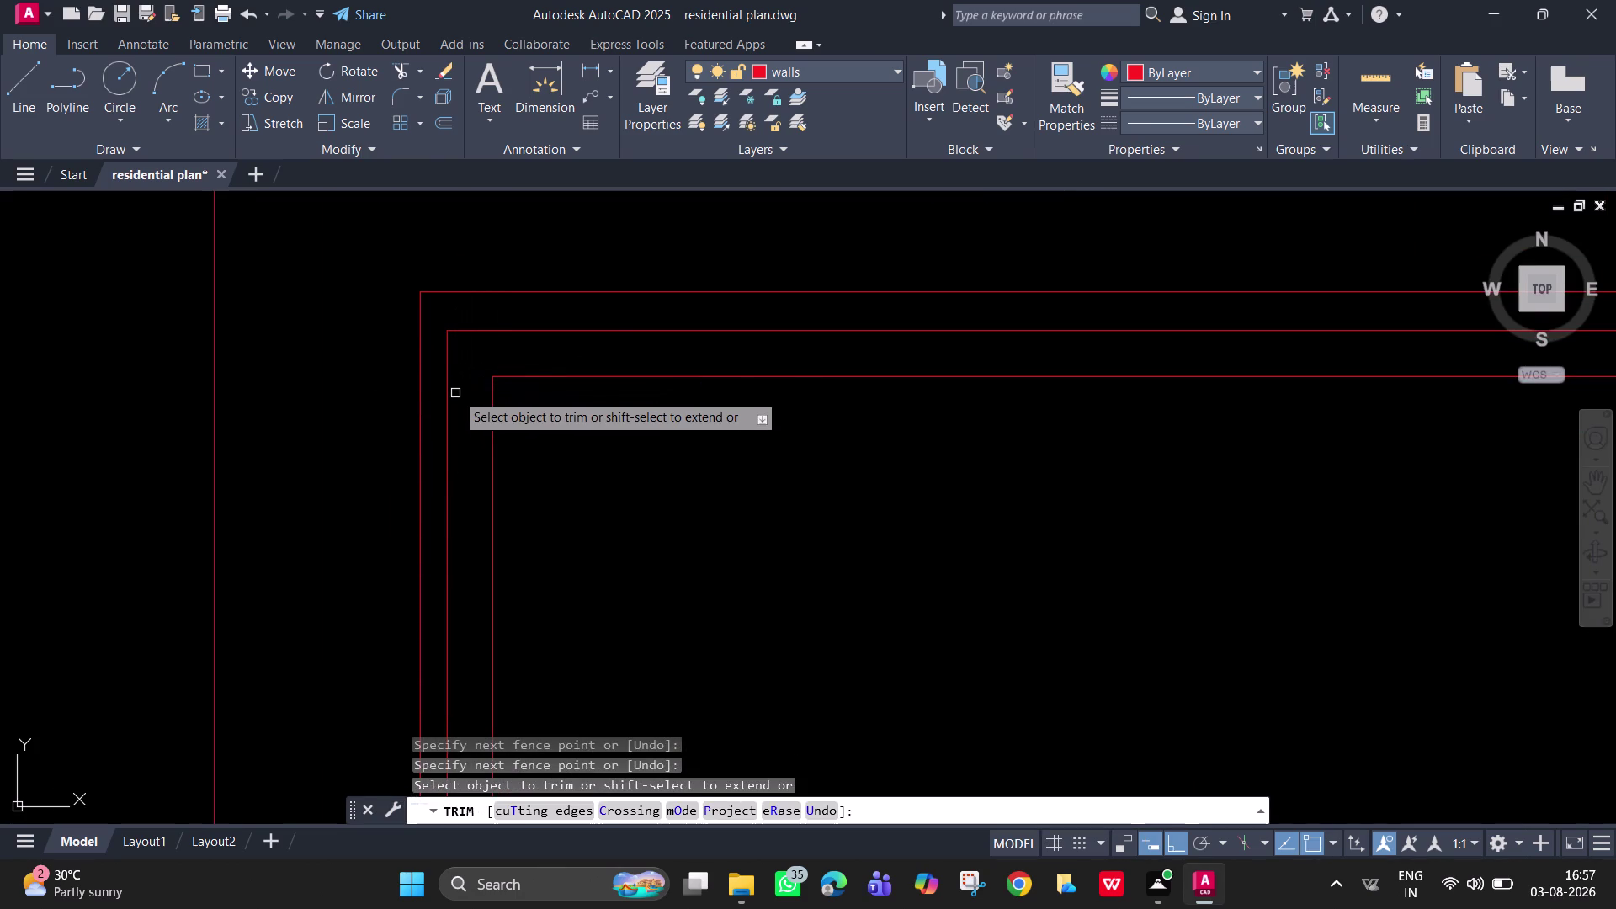
key(Escape)
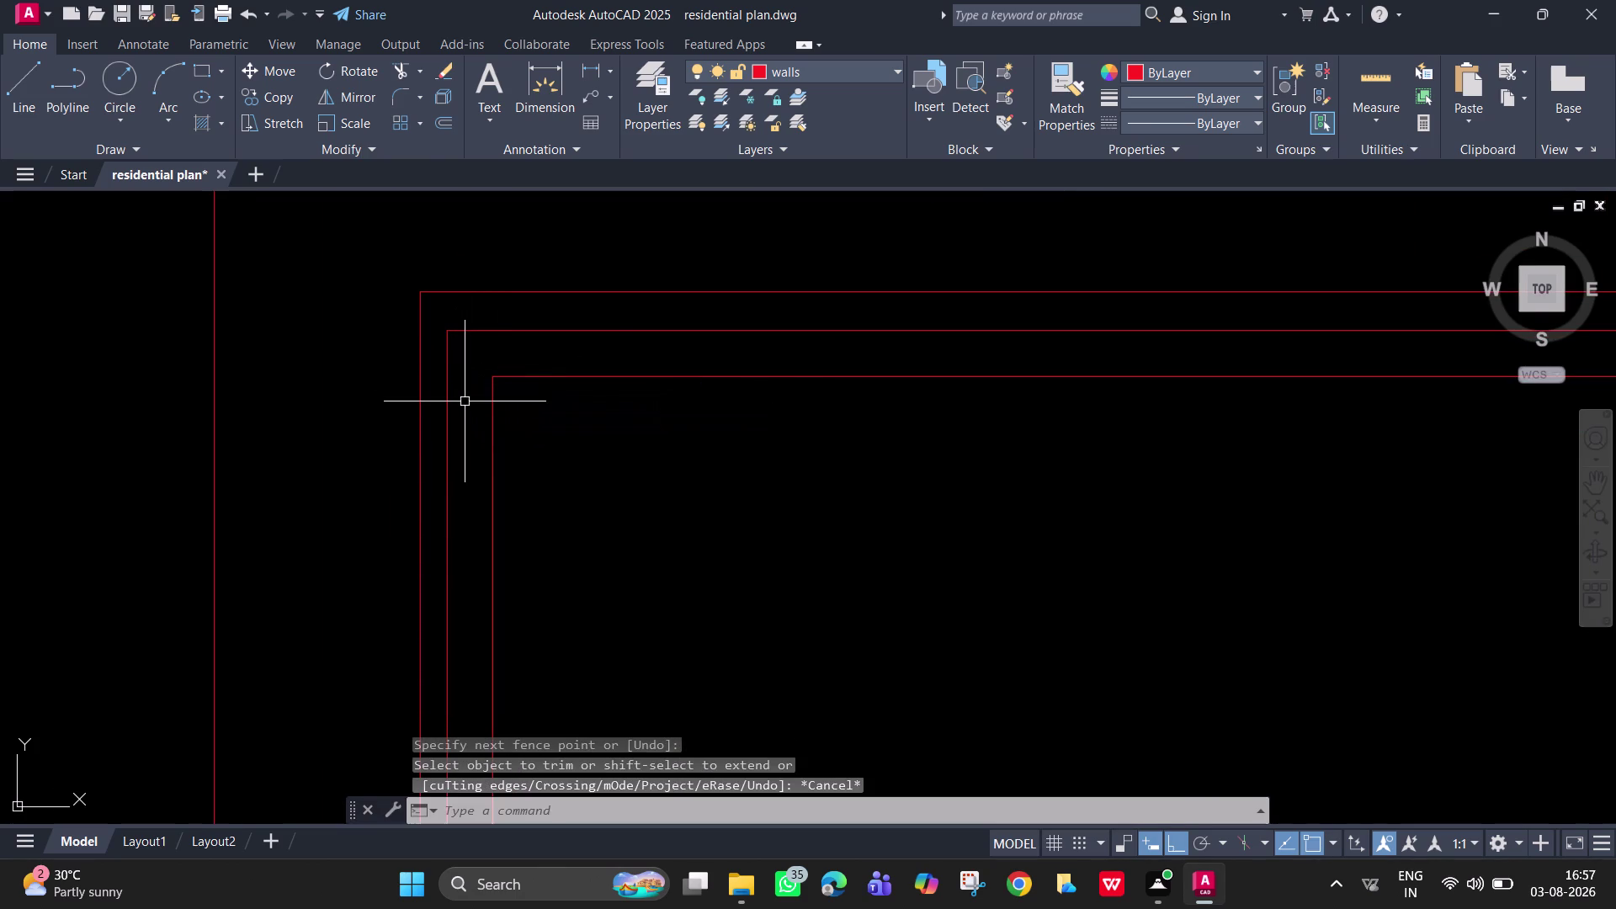
Trim the overhanging line ends at the room's top-right corner.
scroll(down, 3)
middle_drag(778, 495, 521, 487)
scroll(up, 3)
middle_drag(1014, 367, 985, 362)
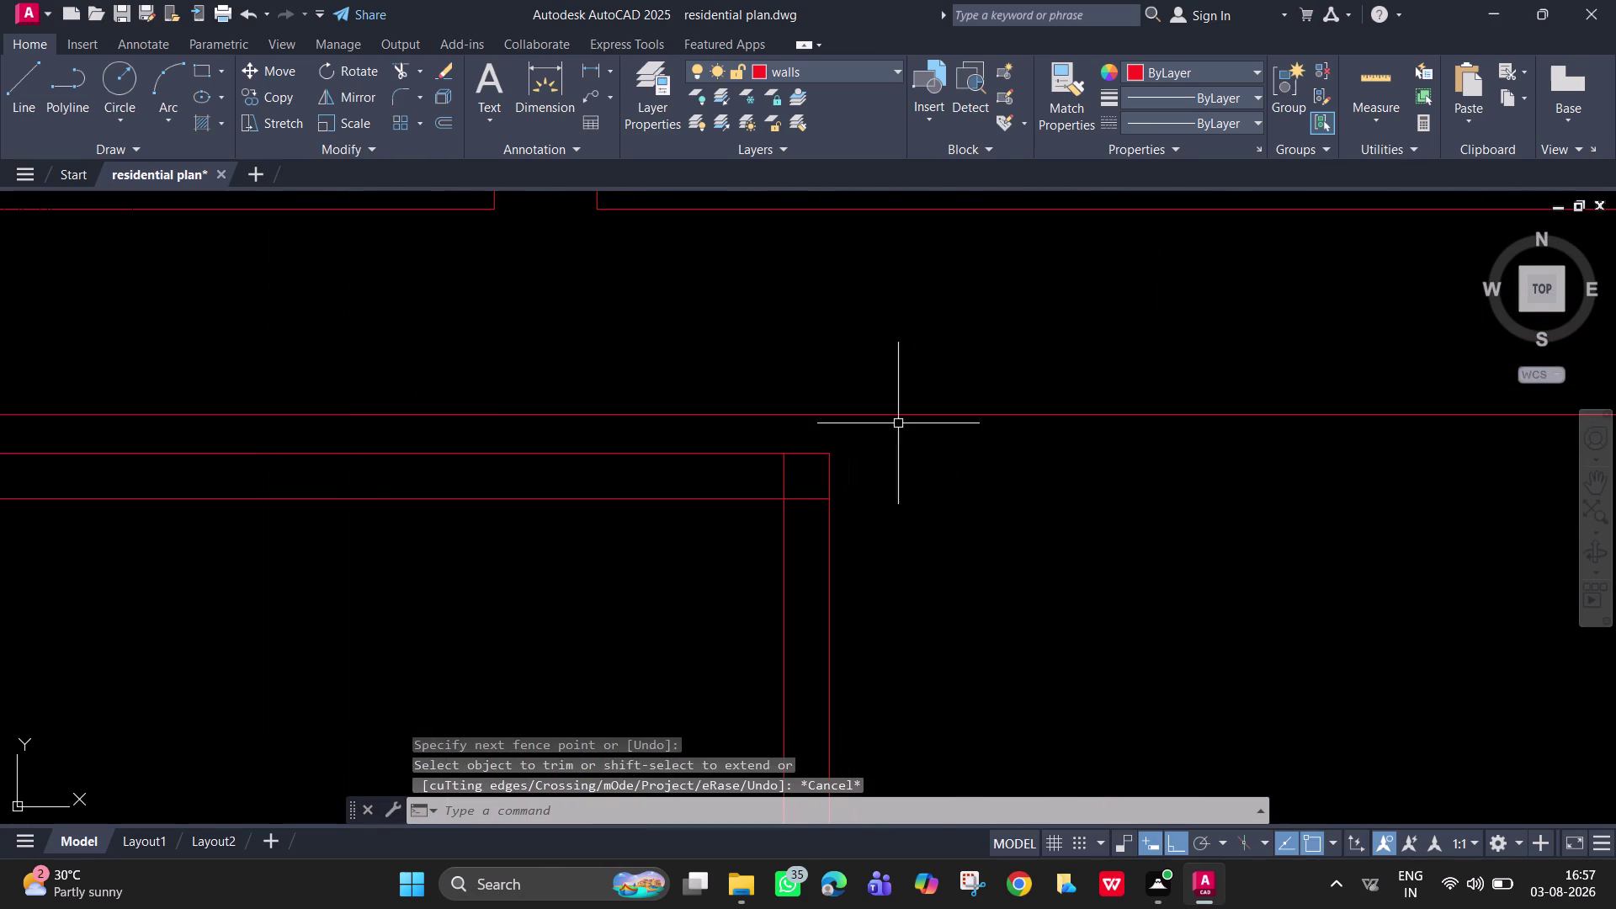
text(tr)
key(space)
click(817, 509)
click(780, 469)
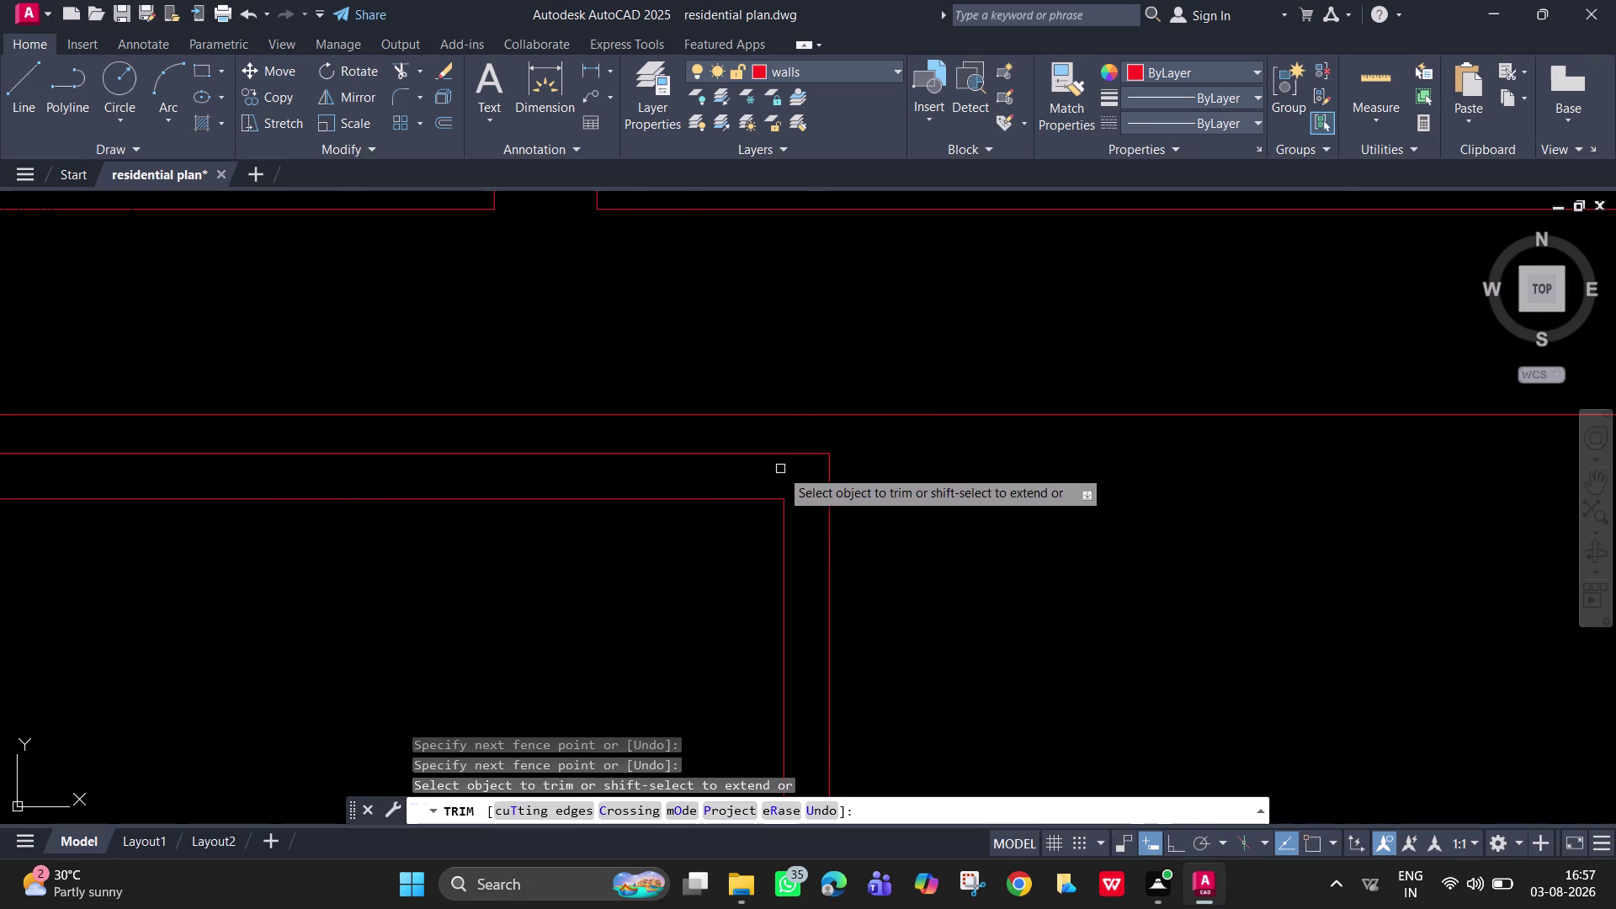
Pan along the room's right wall and finish the trim command.
scroll(down, 3)
middle_drag(829, 547, 967, 40)
scroll(down, 3)
scroll(down, 3)
middle_drag(936, 588, 940, 525)
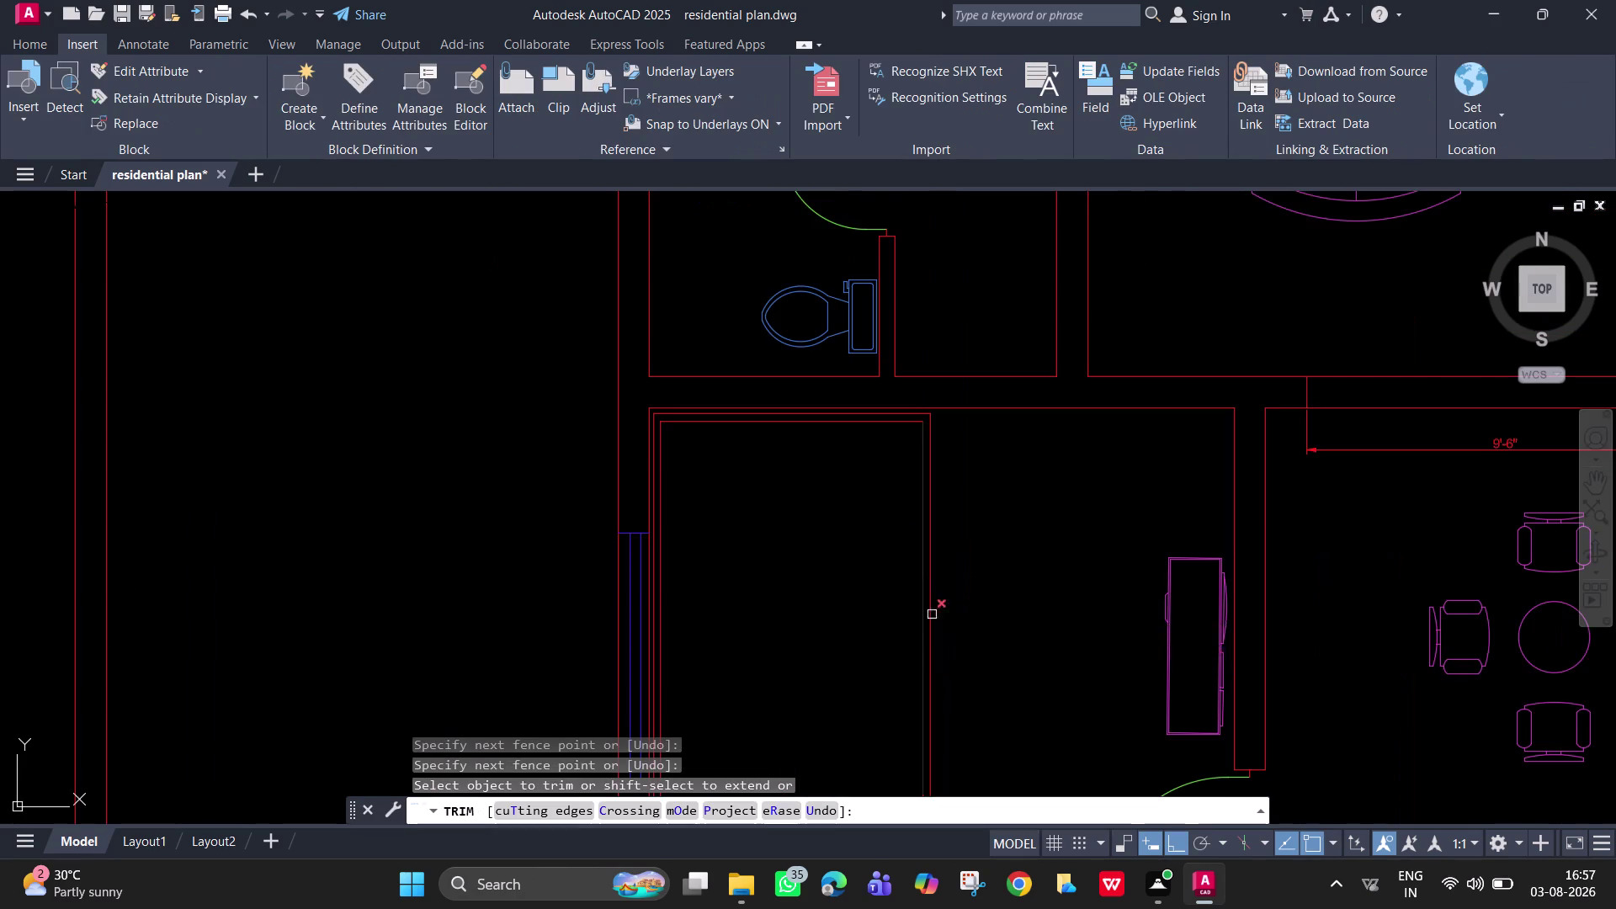
middle_drag(940, 525, 945, 333)
middle_drag(933, 411, 915, 652)
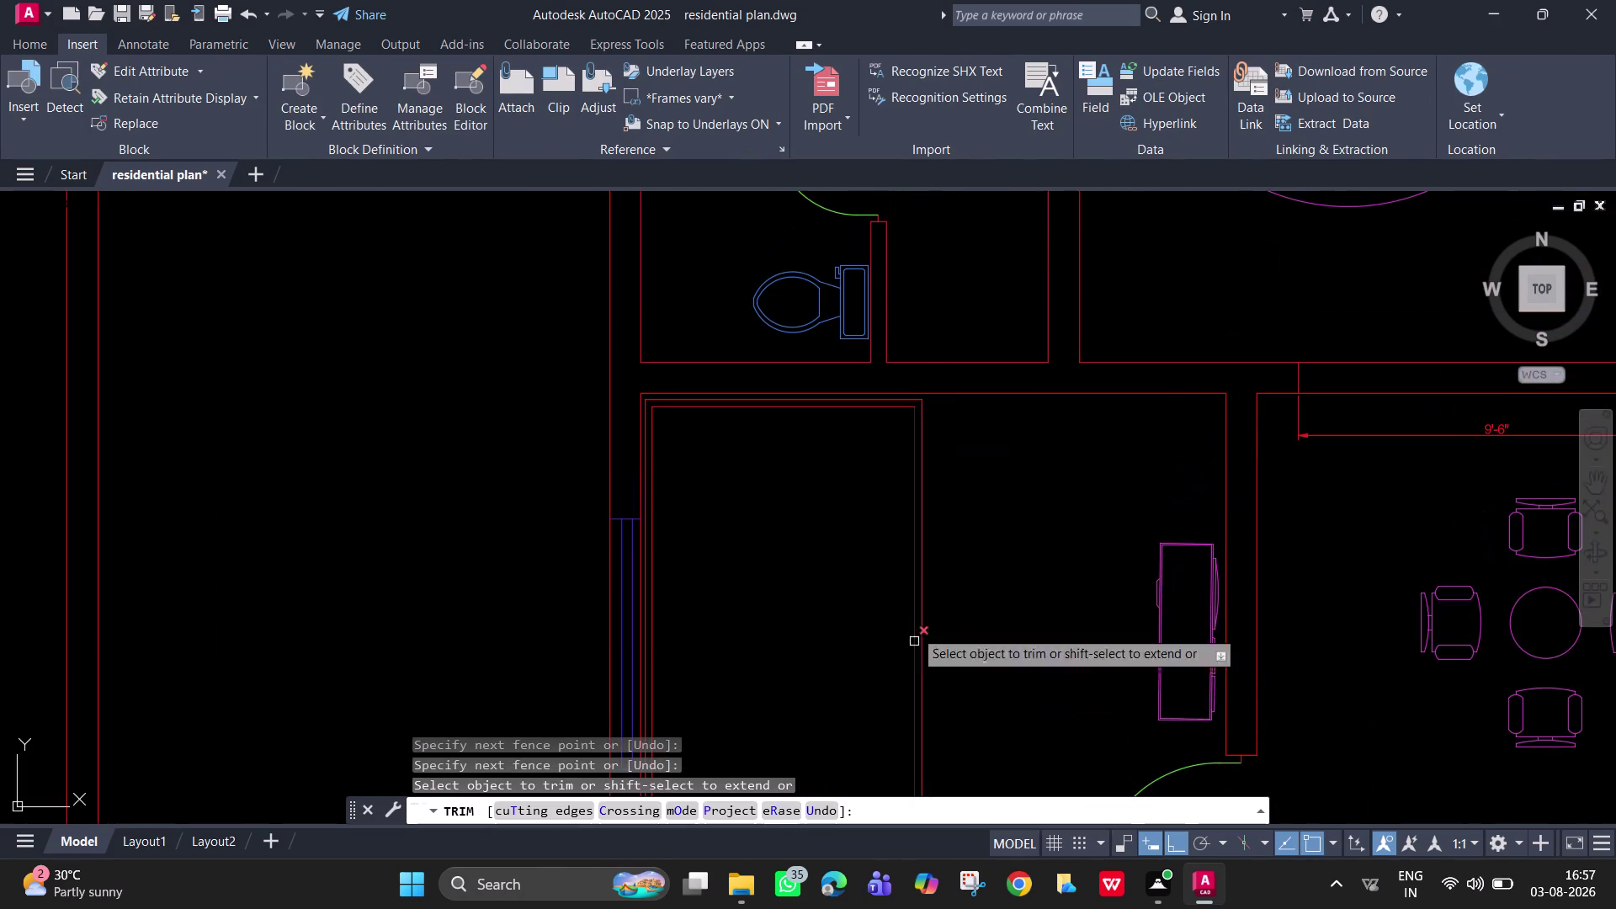
scroll(up, 3)
key(space)
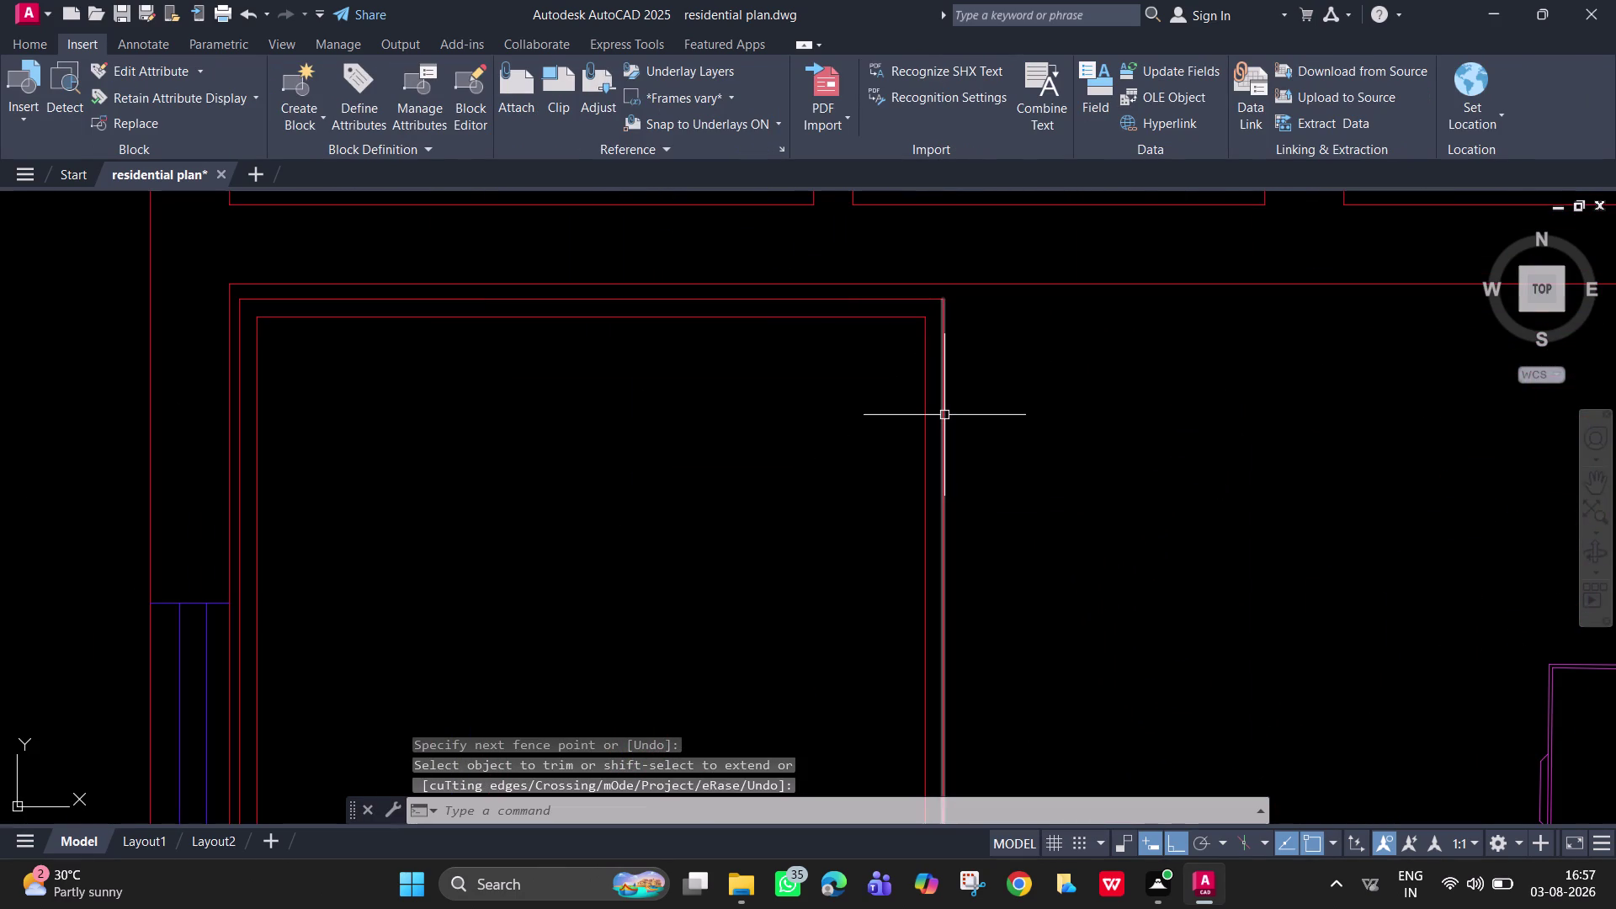
Draw a short line at the right wall, then delete it as a mistake.
text(l)
key(space)
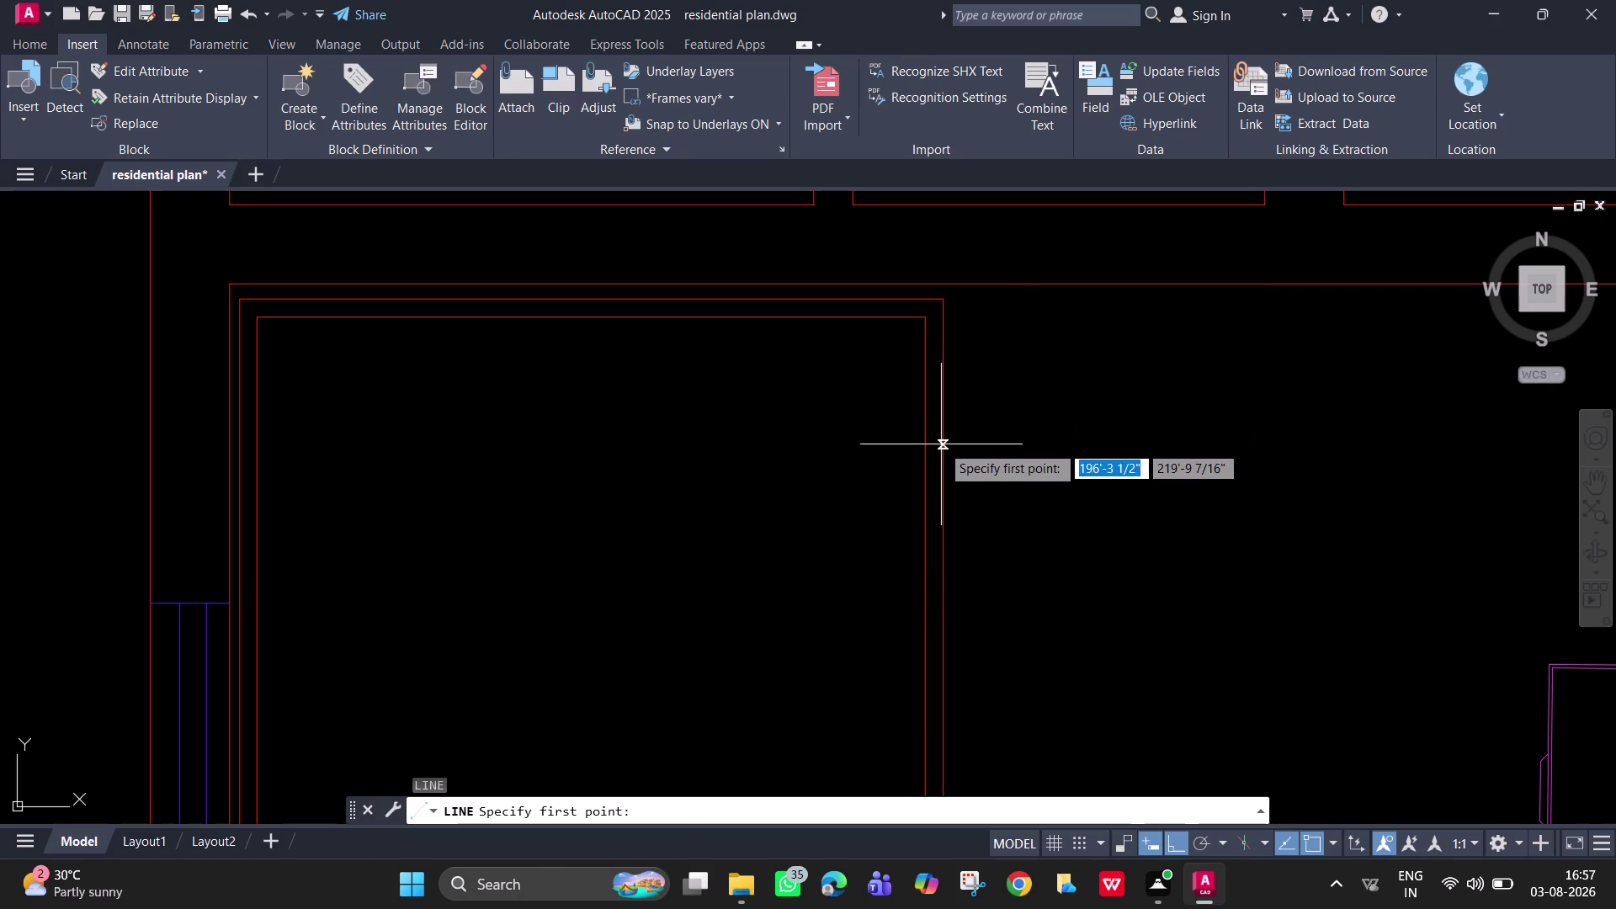
click(940, 444)
click(932, 450)
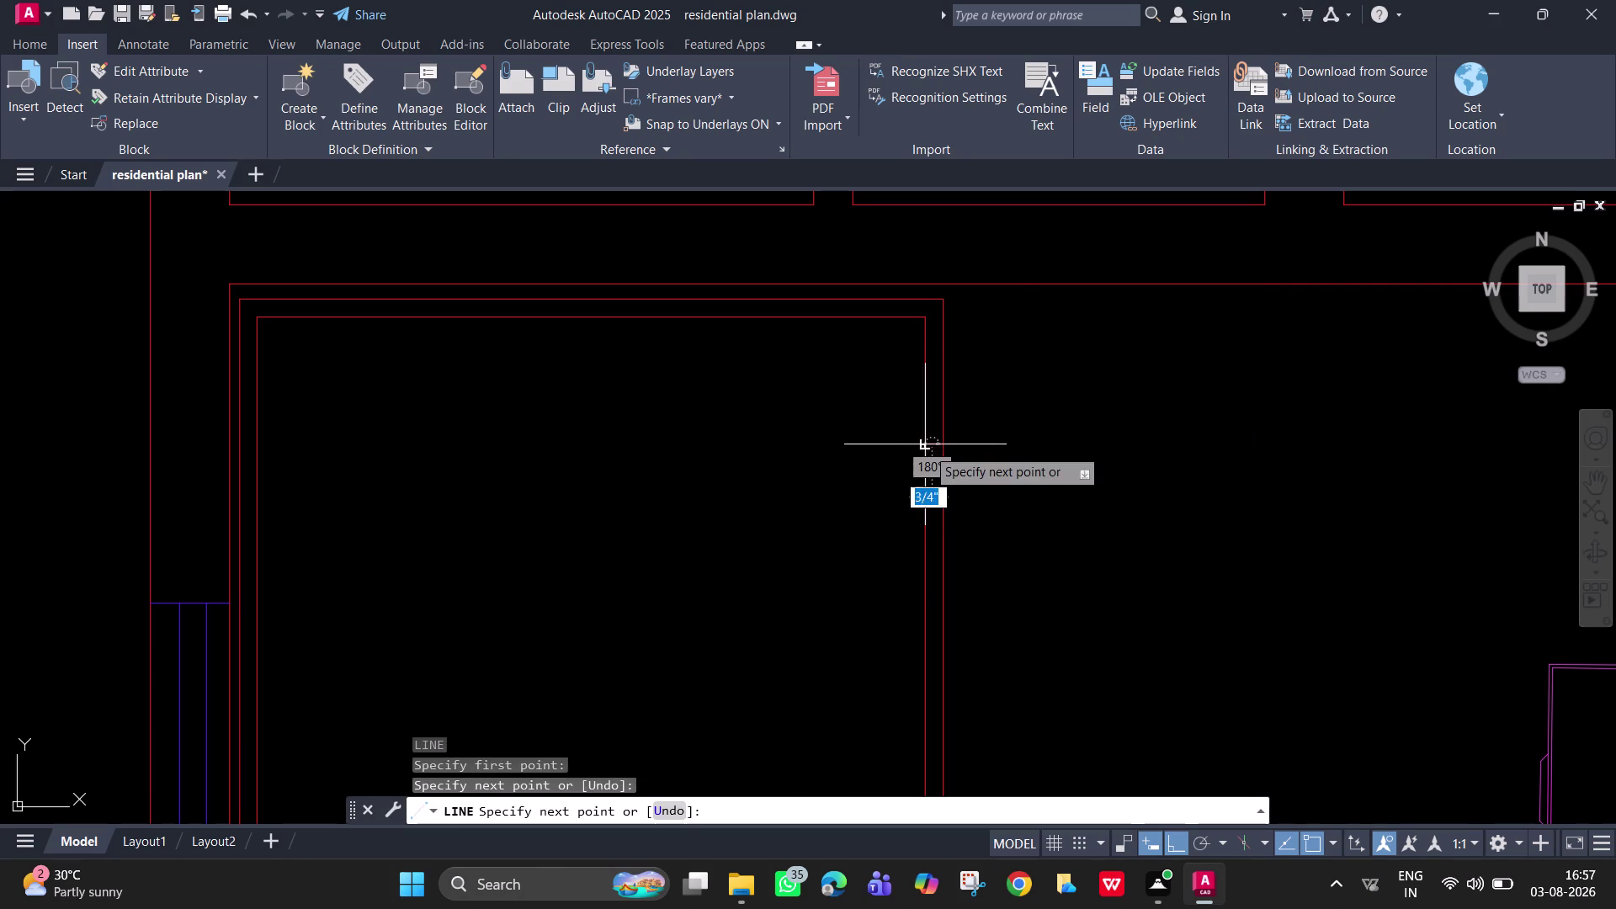
key(Escape)
scroll(up, 3)
click(956, 447)
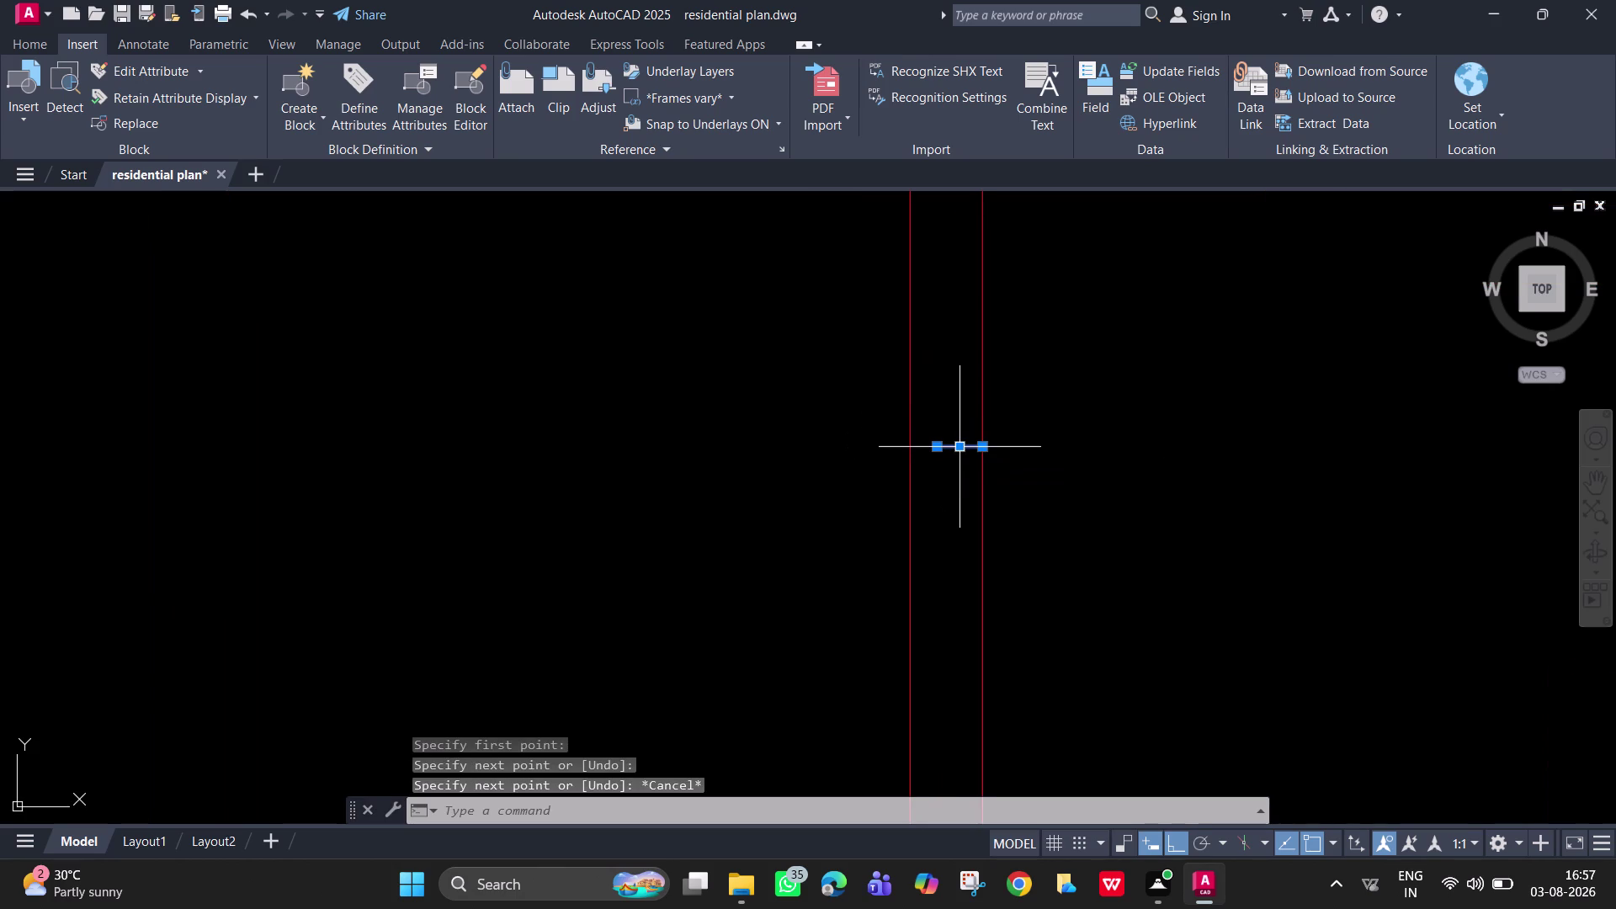
key(Delete)
Draw a line across the gap between the right wall's two lines, then review the wall.
key(l)
key(Return)
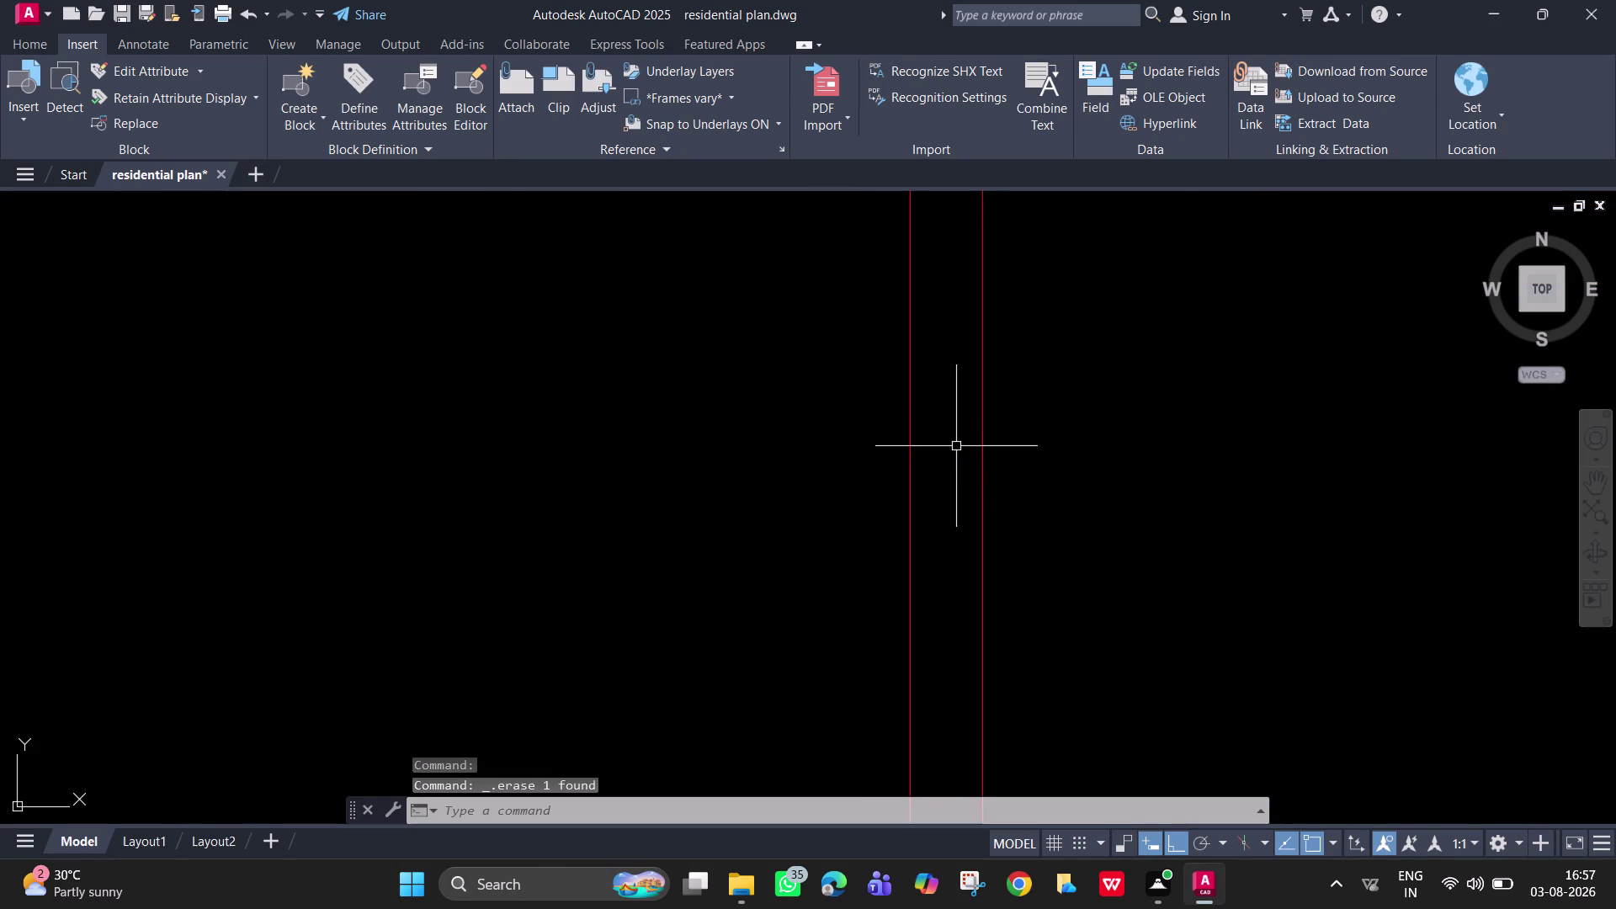
click(980, 449)
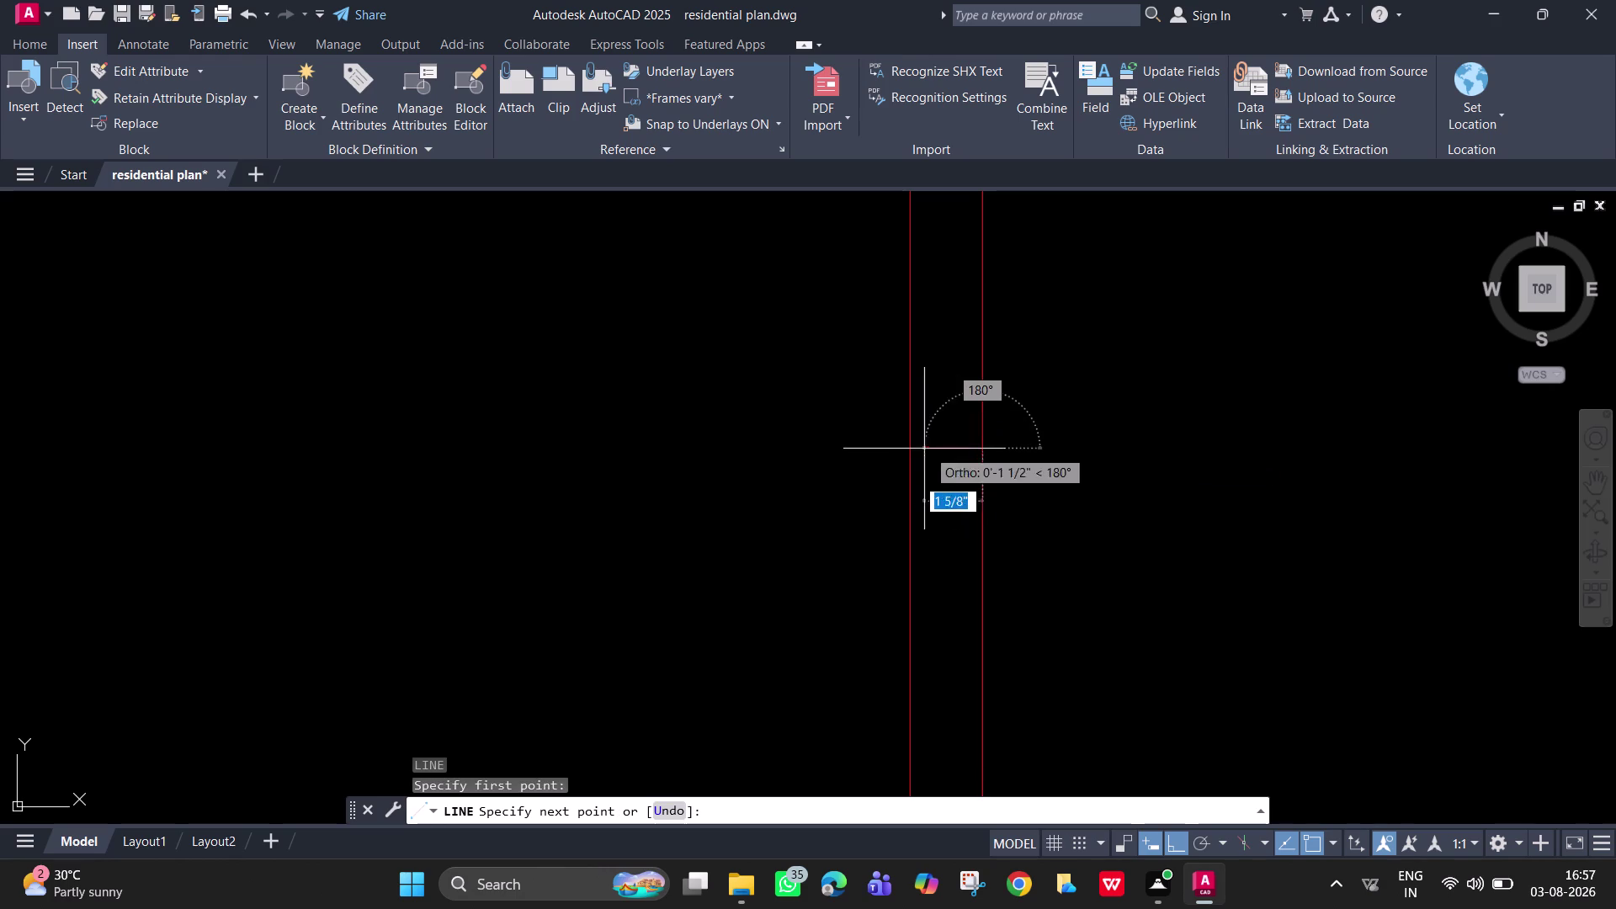
click(911, 451)
scroll(down, 3)
key(Escape)
scroll(up, 3)
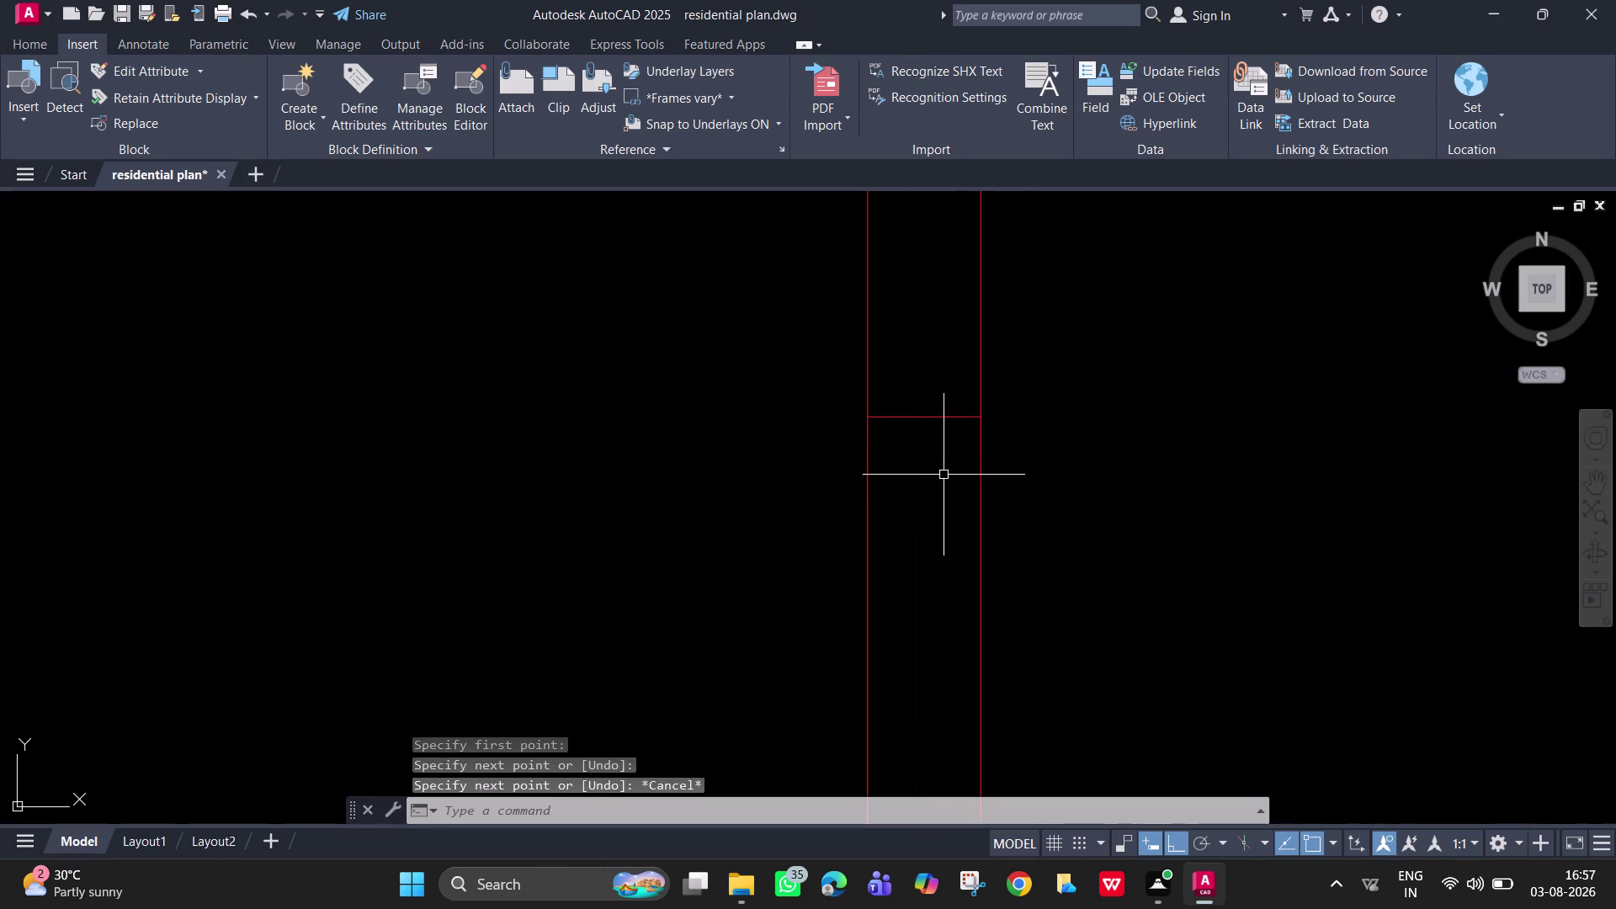
scroll(up, 3)
scroll(up, 3)
scroll(up, 3)
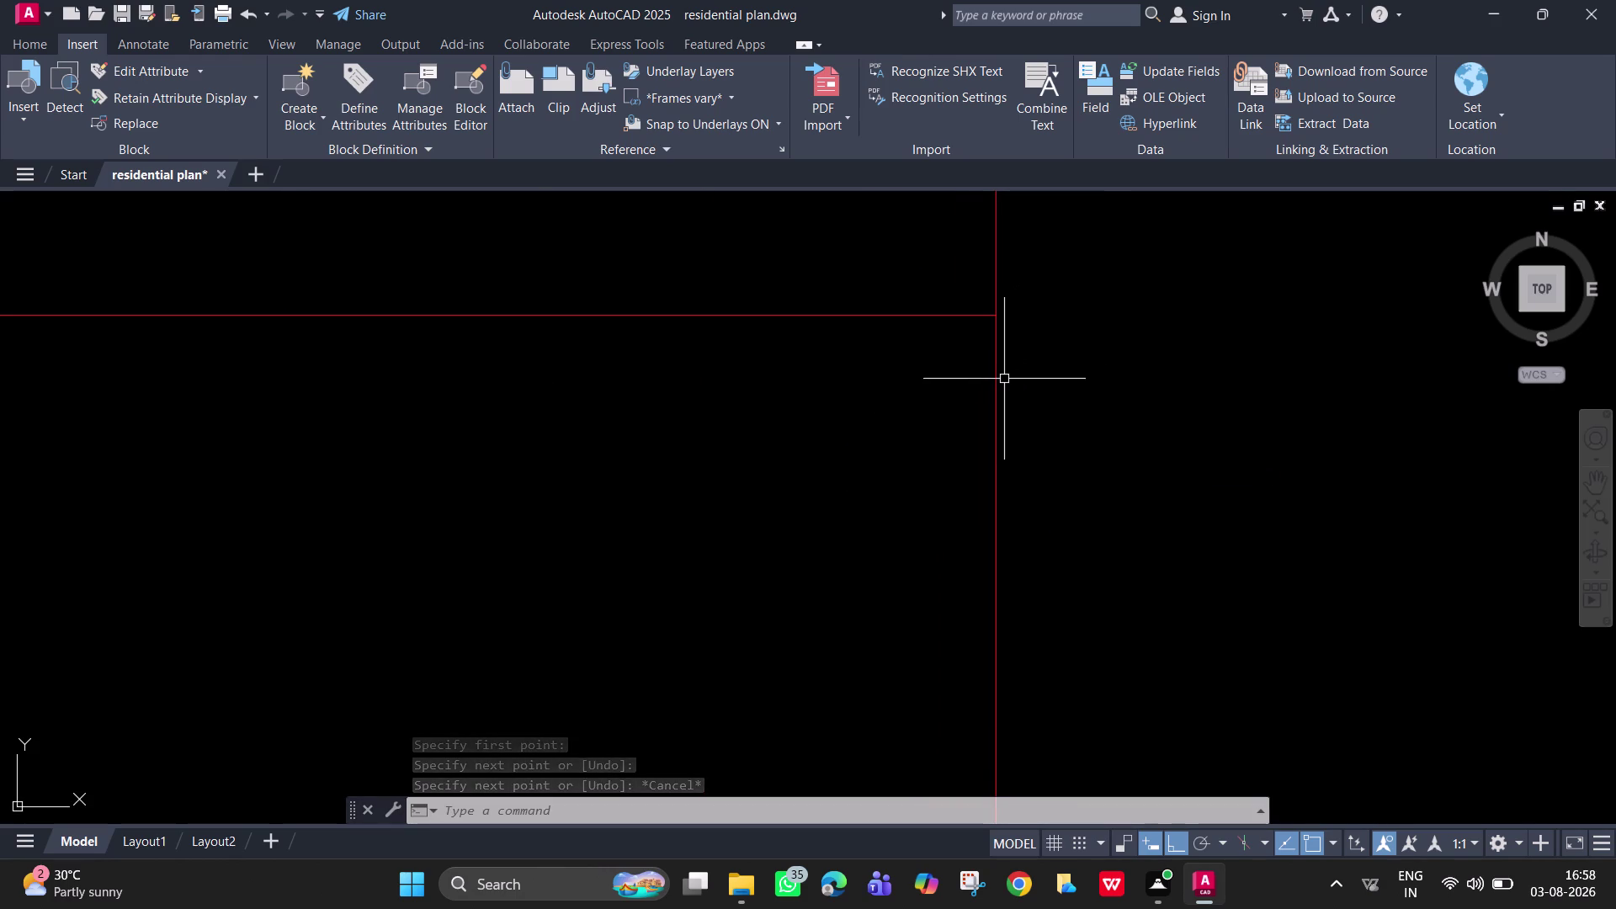
scroll(up, 3)
middle_drag(980, 345, 970, 385)
scroll(down, 3)
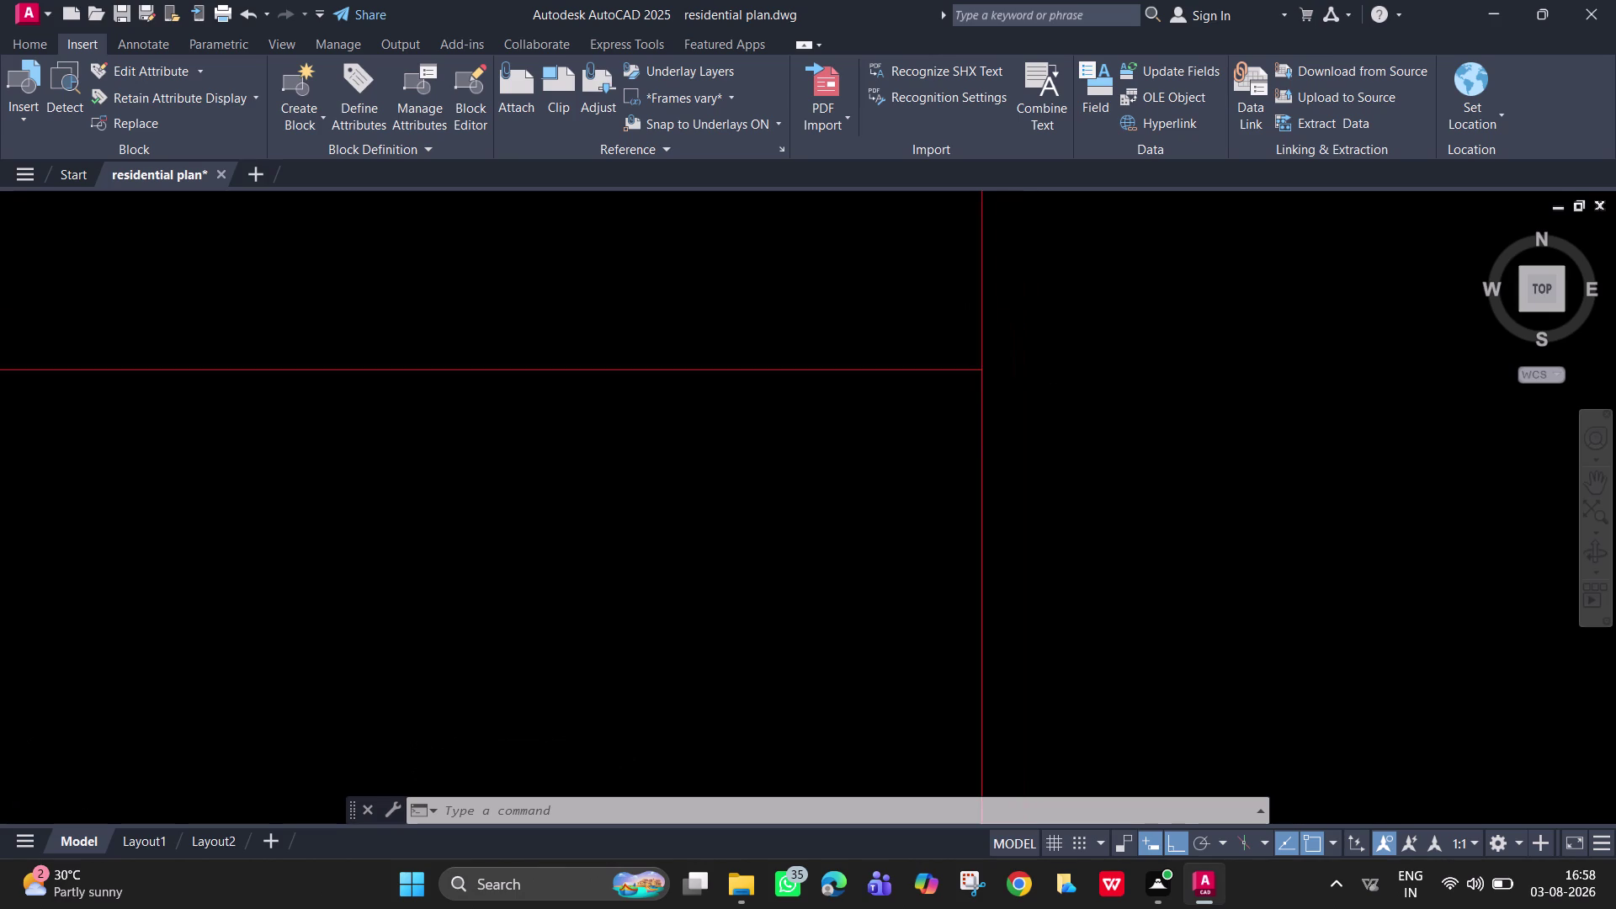
scroll(down, 3)
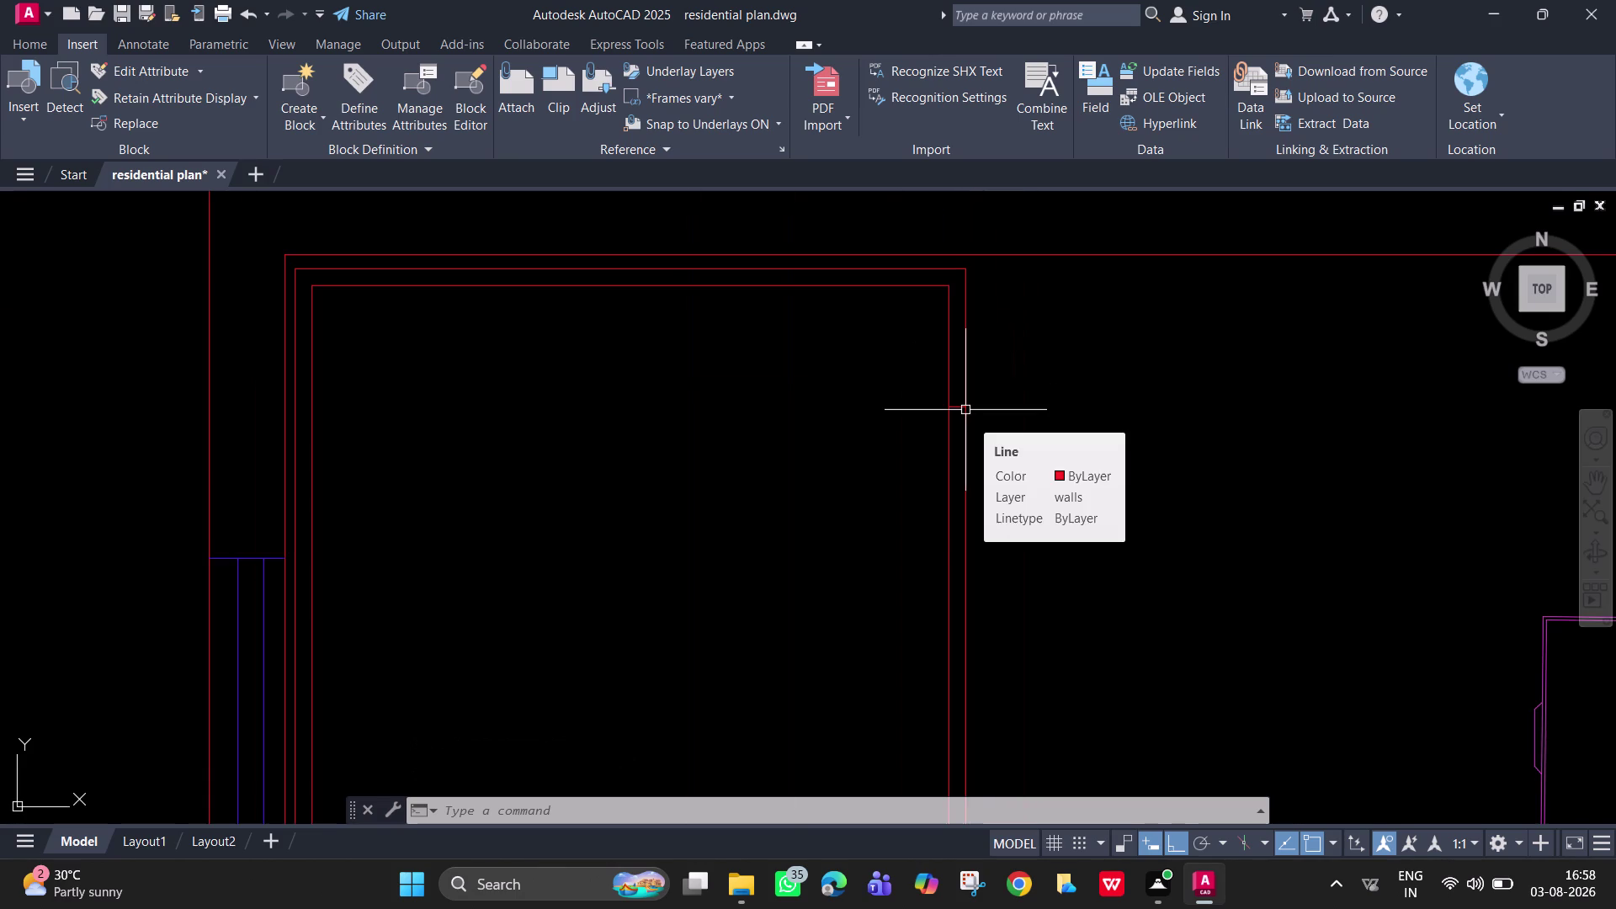